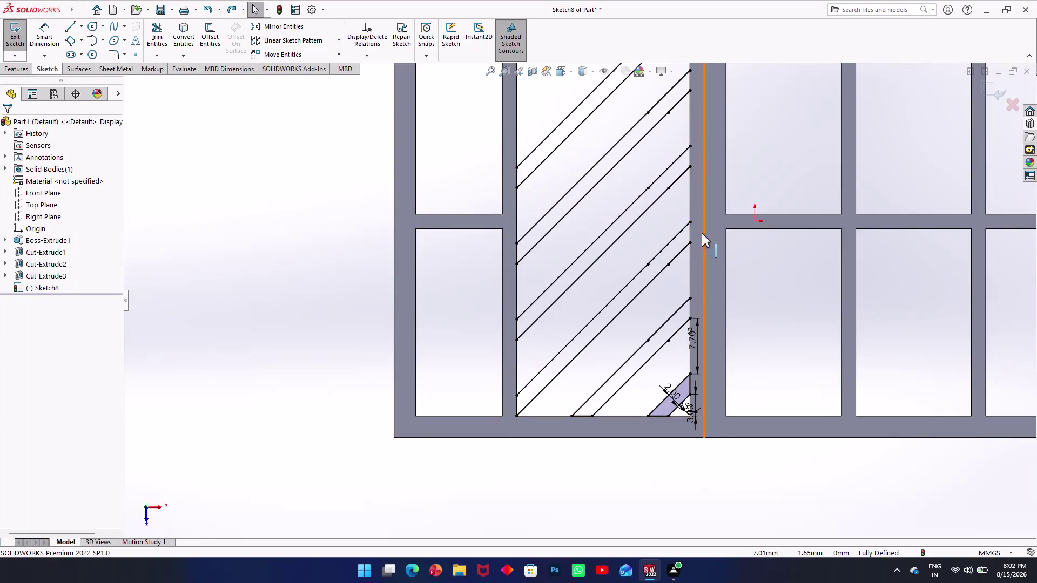
Inspect a diagonal sketch line's point and view its sketch relations.
scroll(up, 3)
scroll(down, 3)
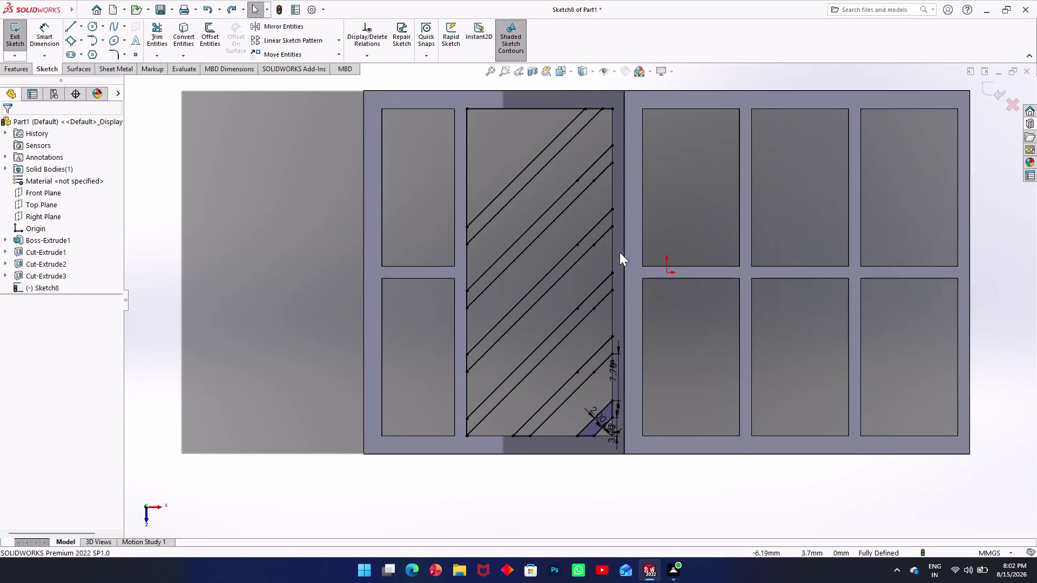
scroll(down, 3)
scroll(down, 3)
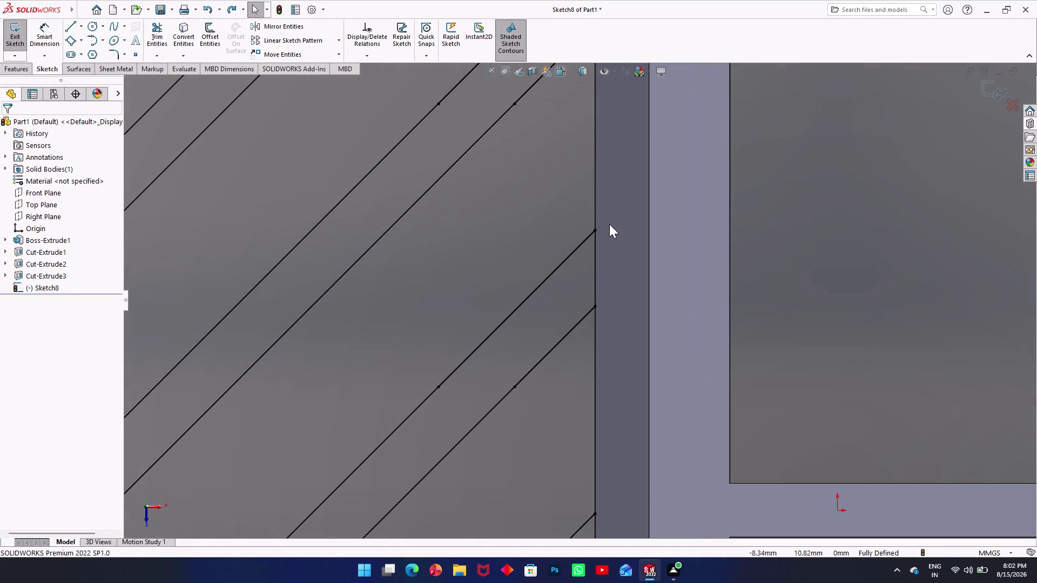
scroll(up, 3)
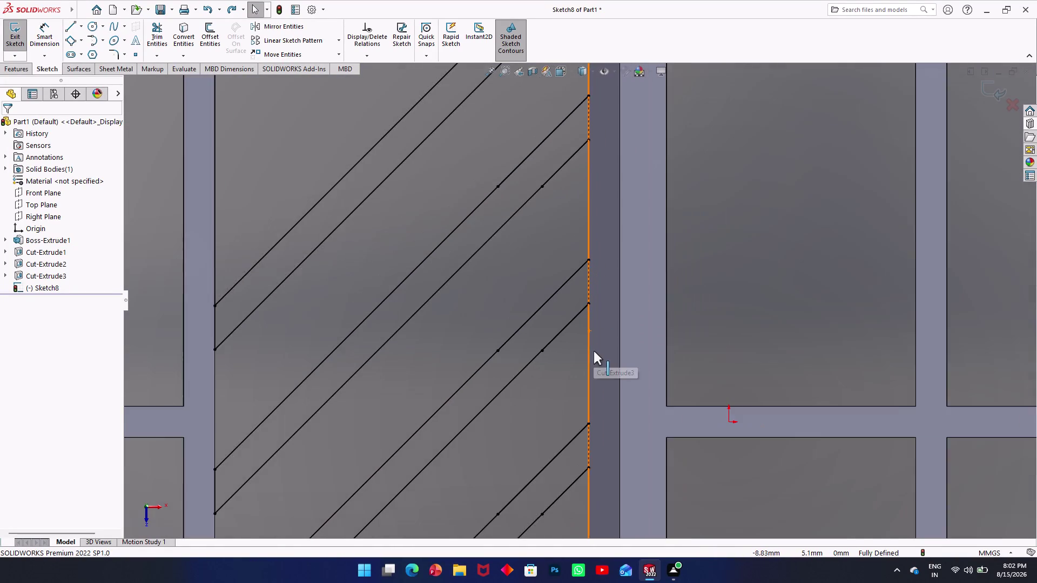
scroll(up, 3)
scroll(up, 3)
click(517, 343)
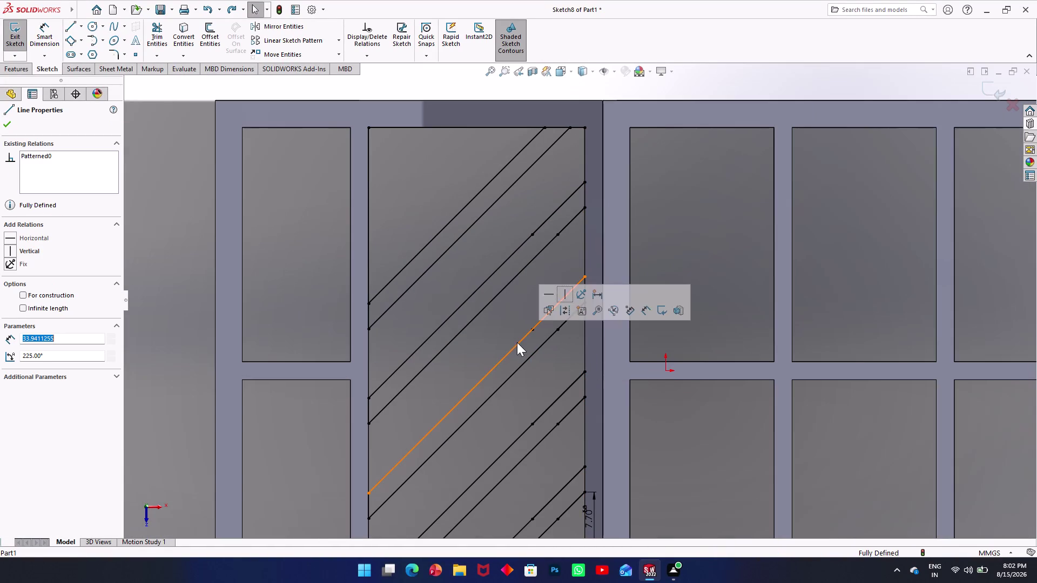
click(533, 329)
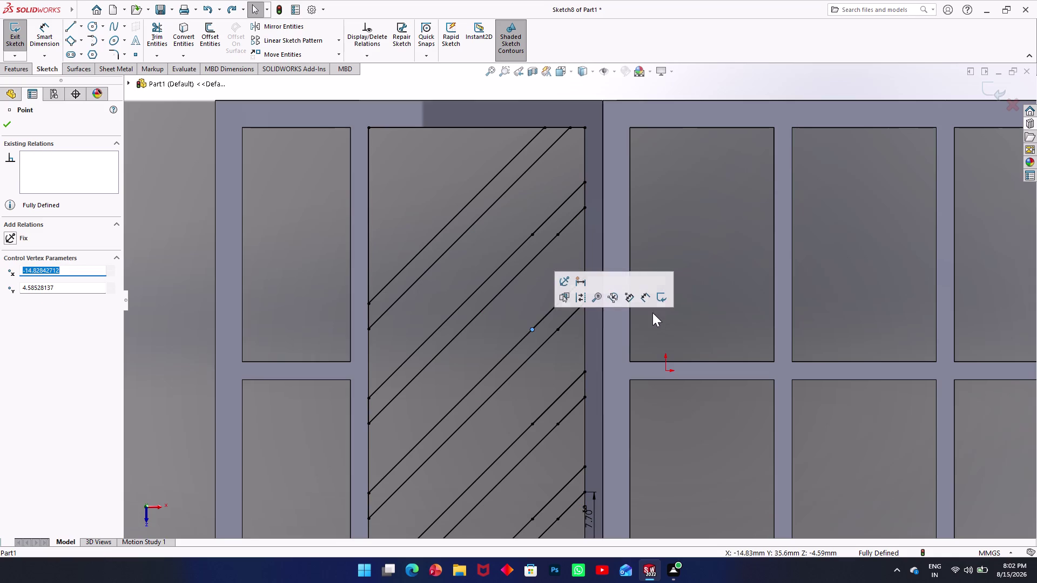
right_click(530, 330)
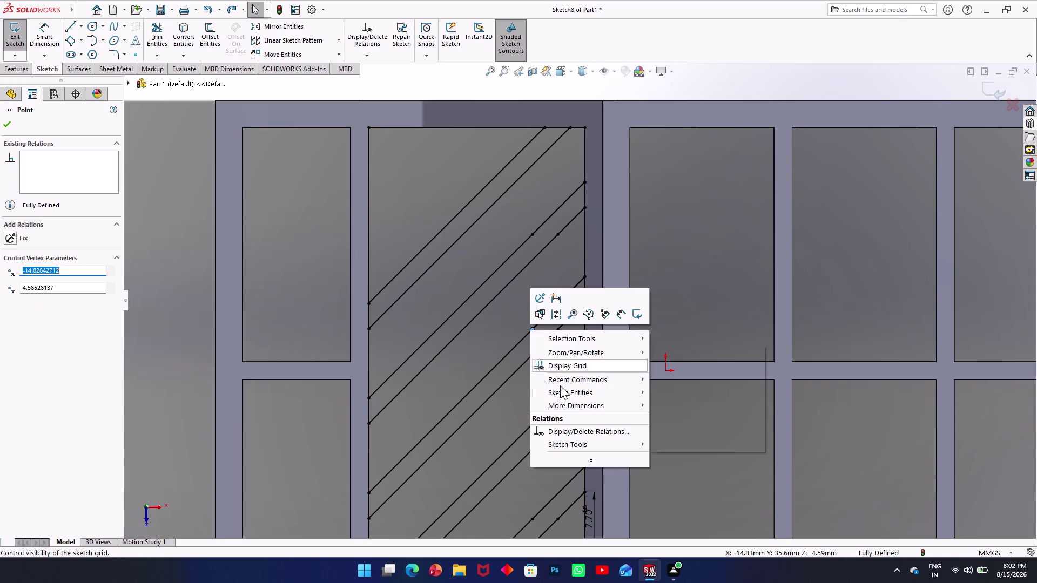
click(573, 434)
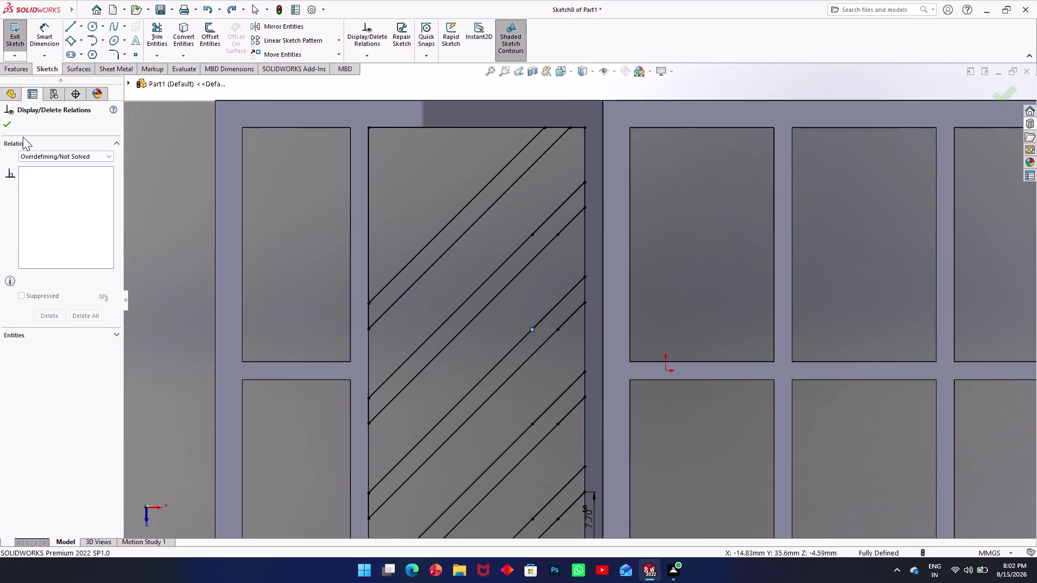
click(7, 124)
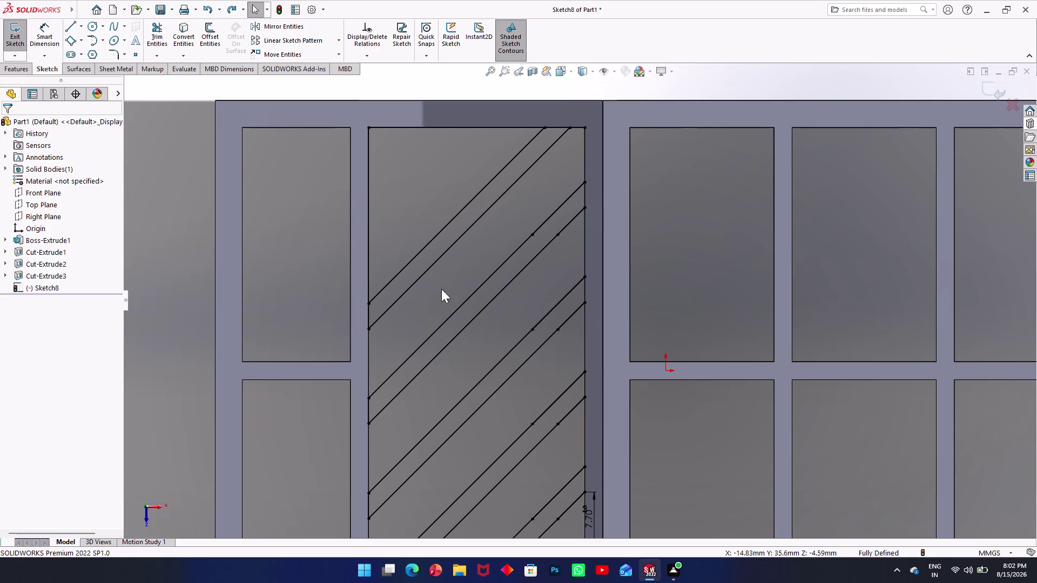
scroll(down, 3)
scroll(up, 3)
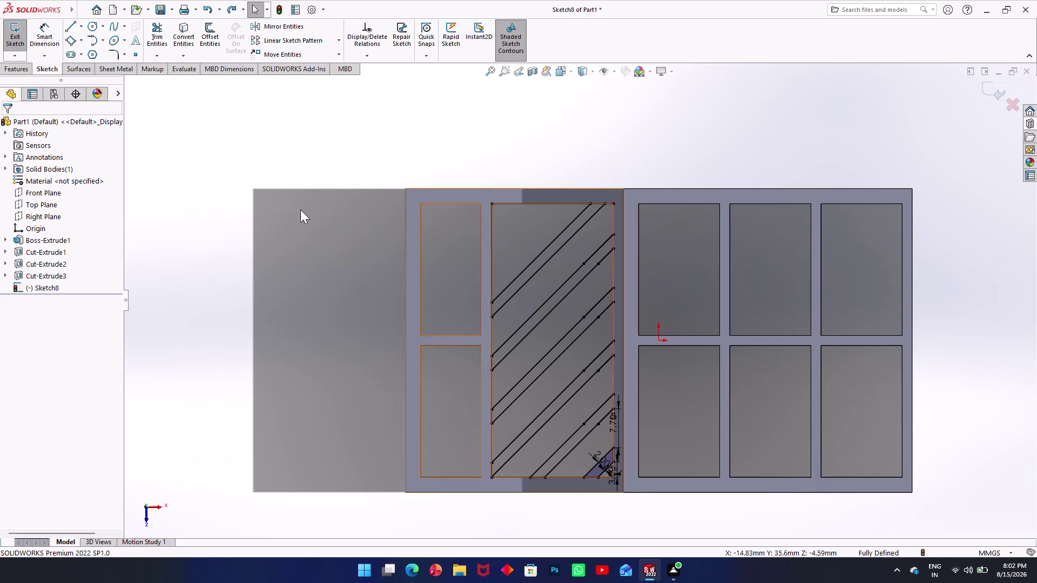
Exit the sketch and delete Sketch8, confirming the deletion.
click(16, 22)
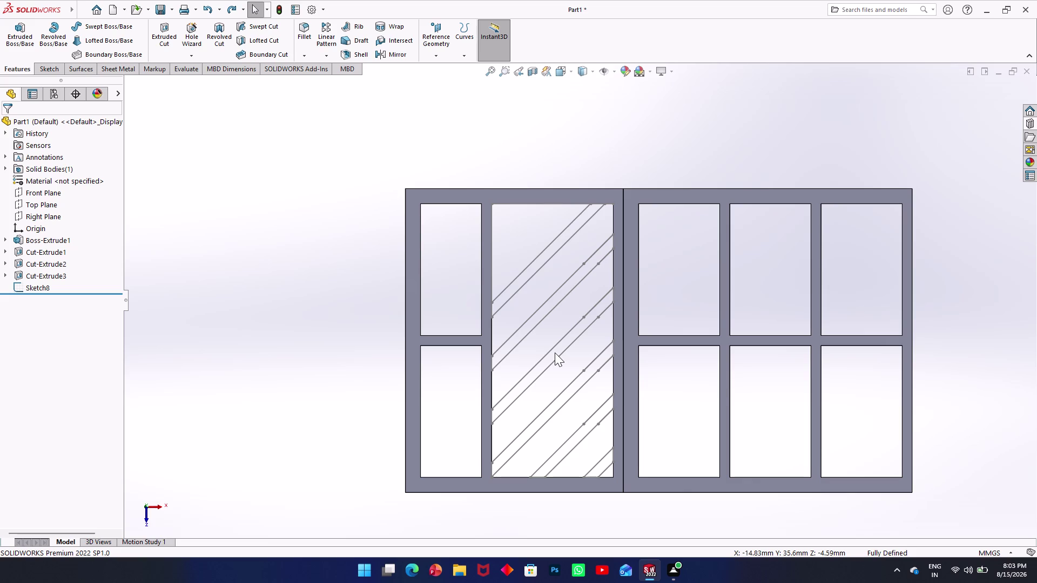
right_click(584, 320)
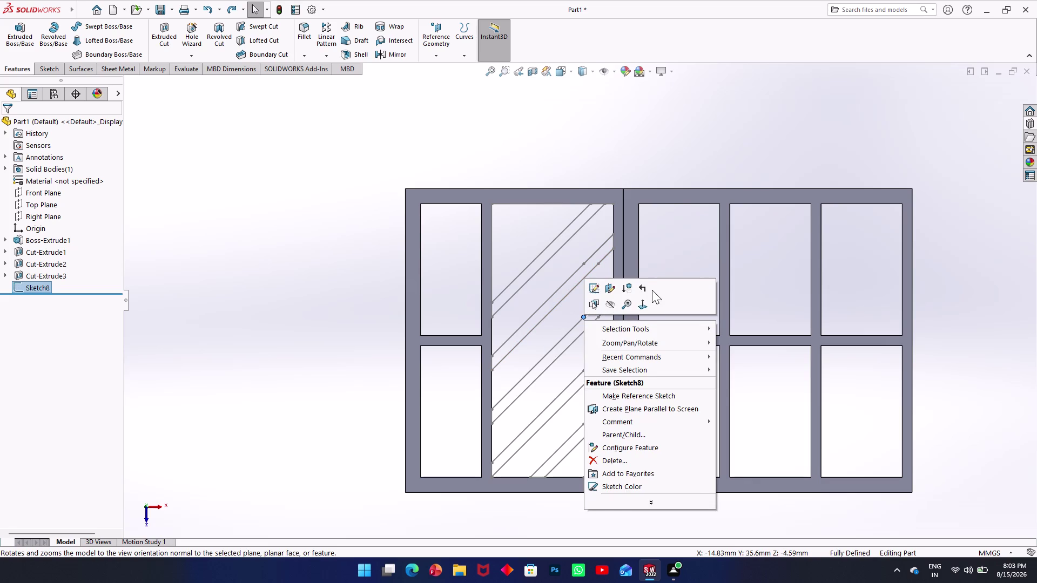
click(629, 463)
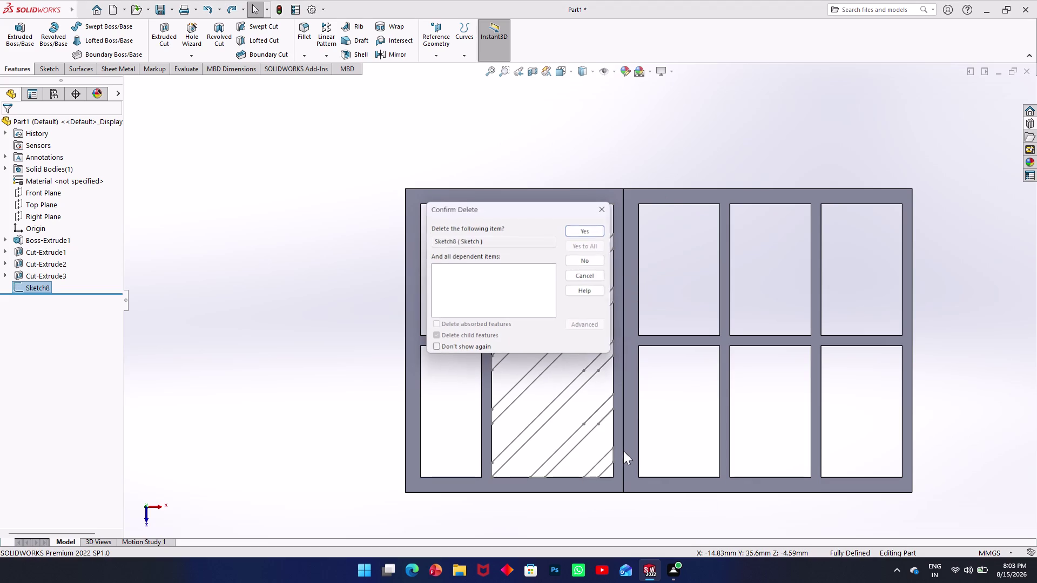
click(577, 233)
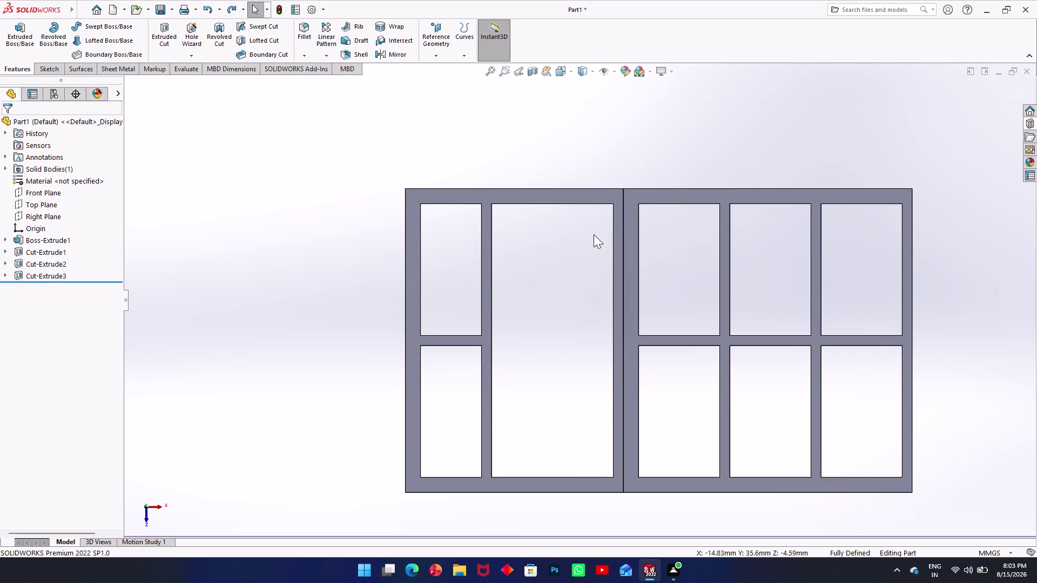
key(ctrl+z)
scroll(up, 3)
scroll(down, 3)
scroll(down, 3)
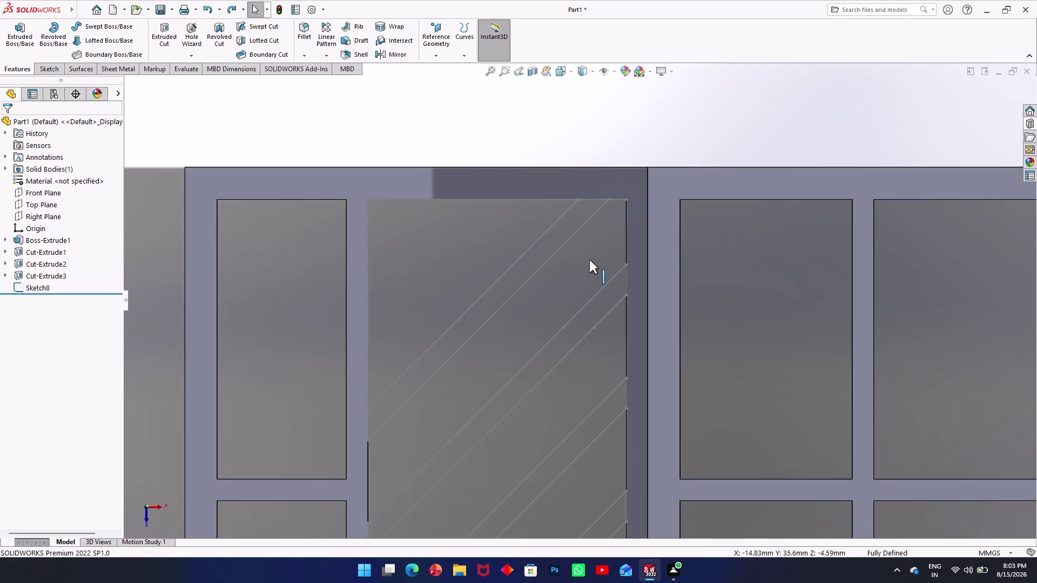
scroll(up, 3)
scroll(up, 3)
middle_drag(645, 359, 629, 228)
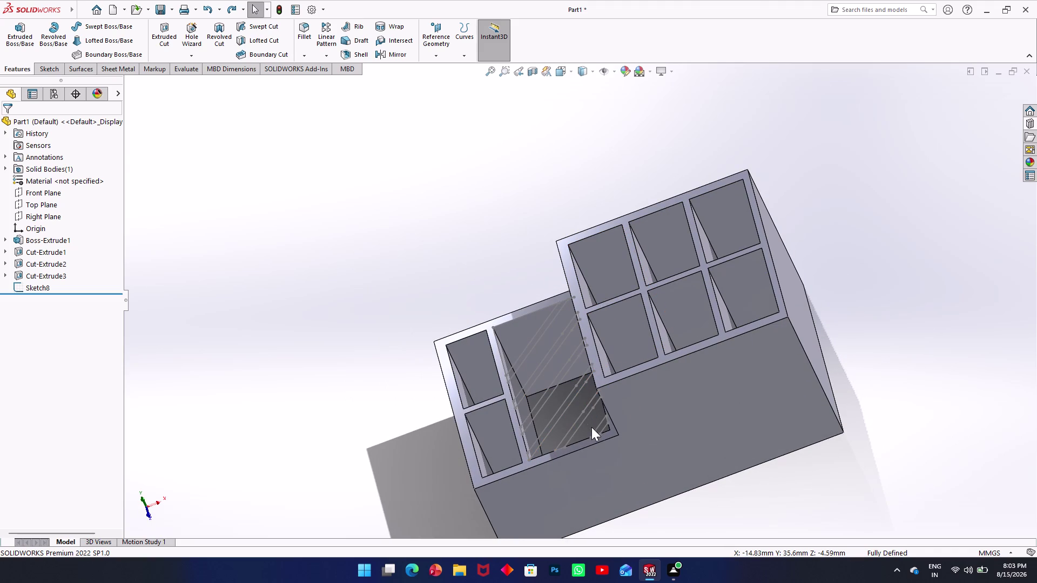
click(598, 430)
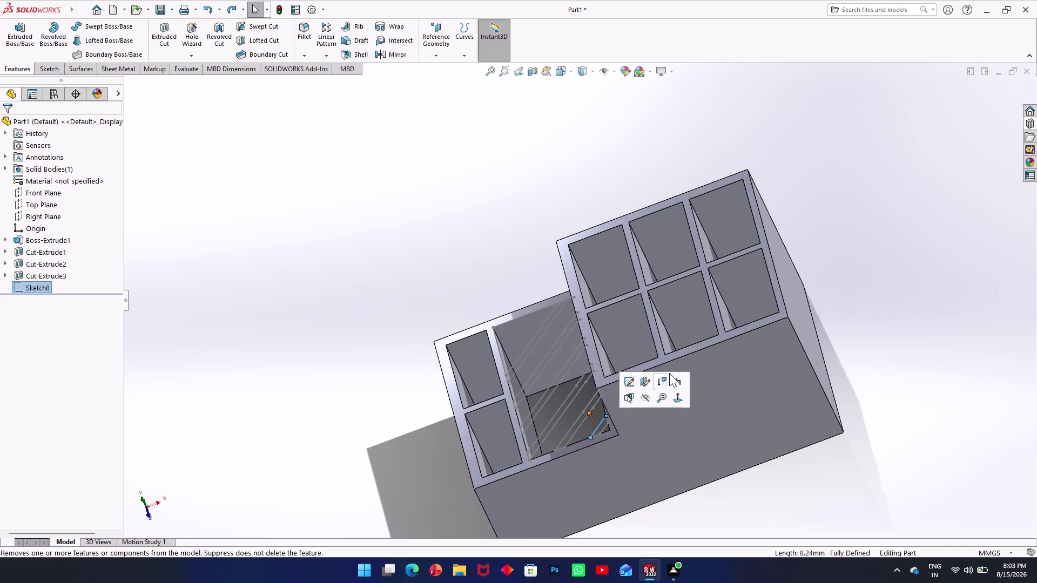
click(624, 488)
click(466, 301)
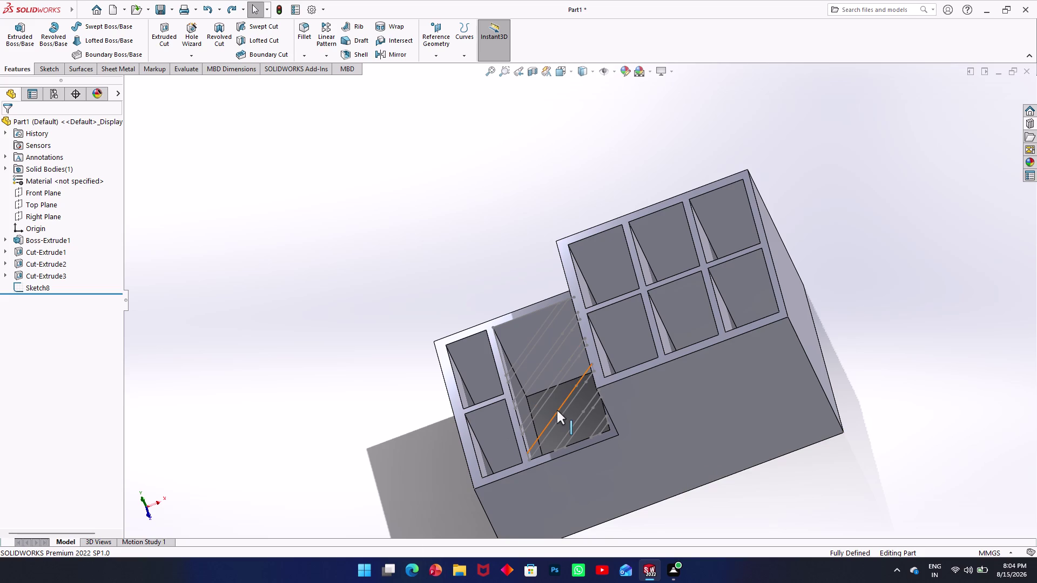
key(ctrl+y)
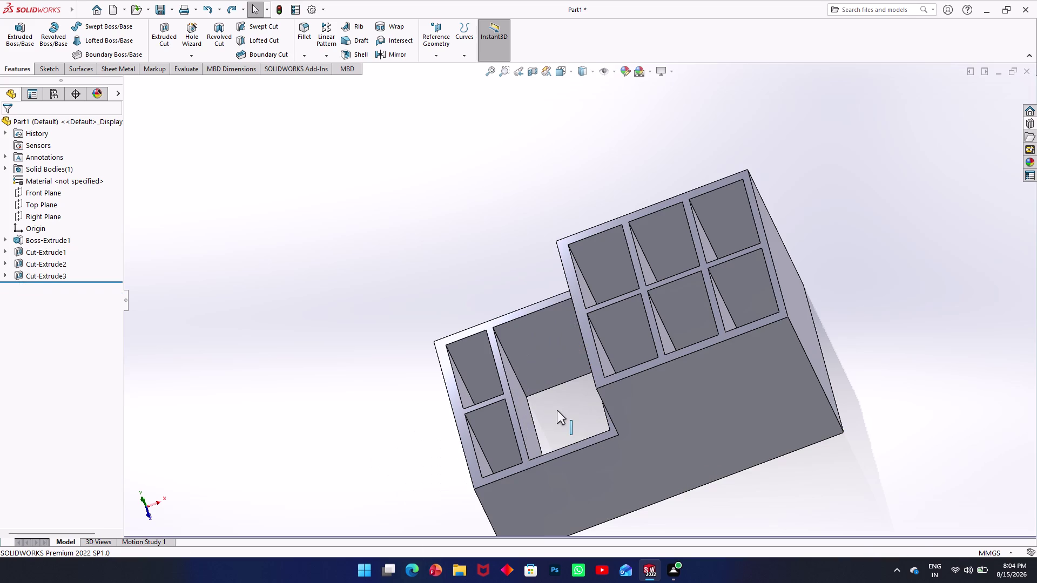
scroll(down, 3)
scroll(up, 3)
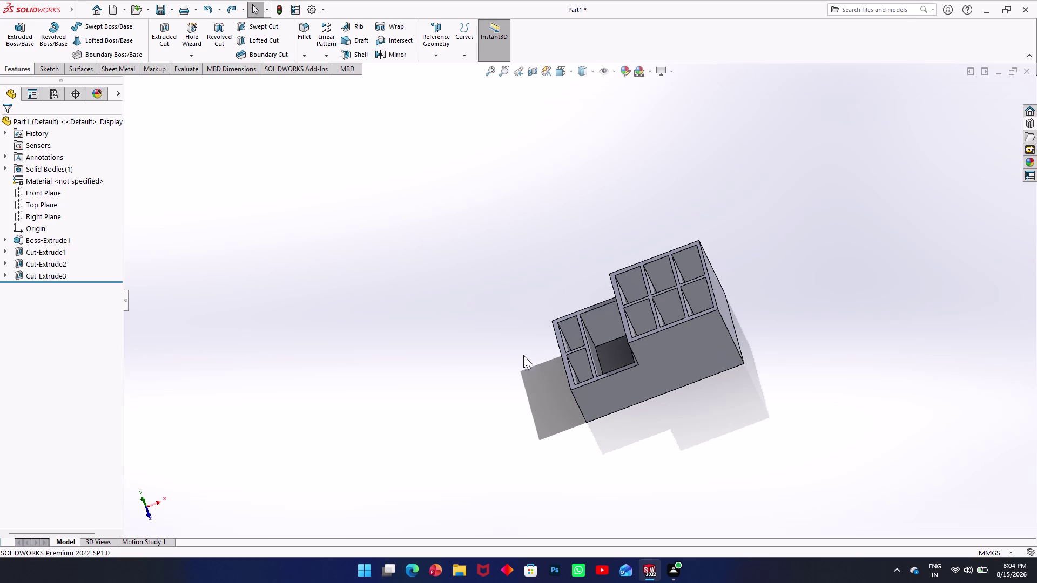
Orbit and zoom the part to look into its compartments.
middle_drag(605, 294, 623, 369)
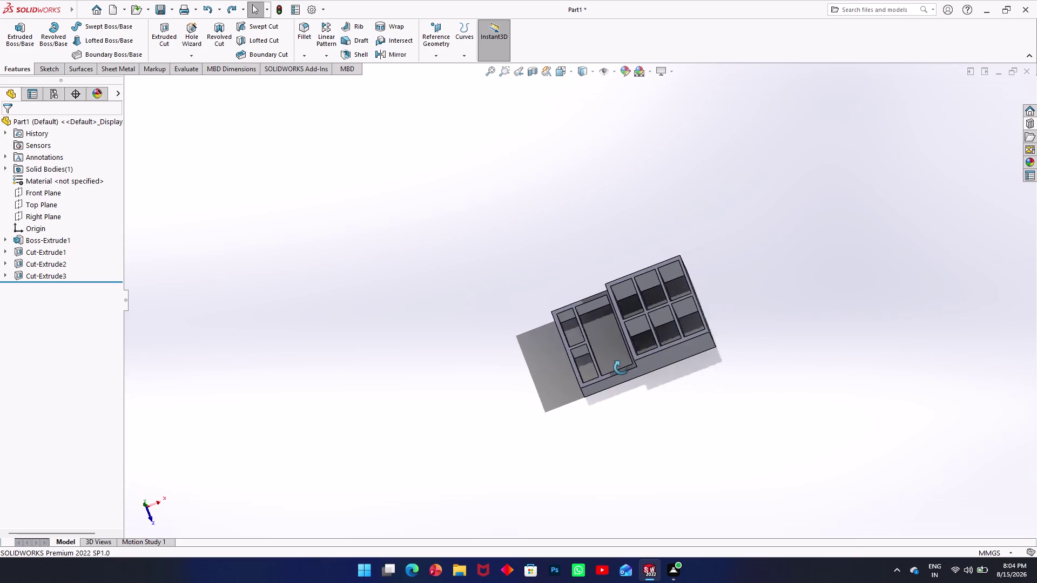
middle_drag(623, 370, 584, 310)
scroll(up, 3)
scroll(down, 3)
scroll(down, 3)
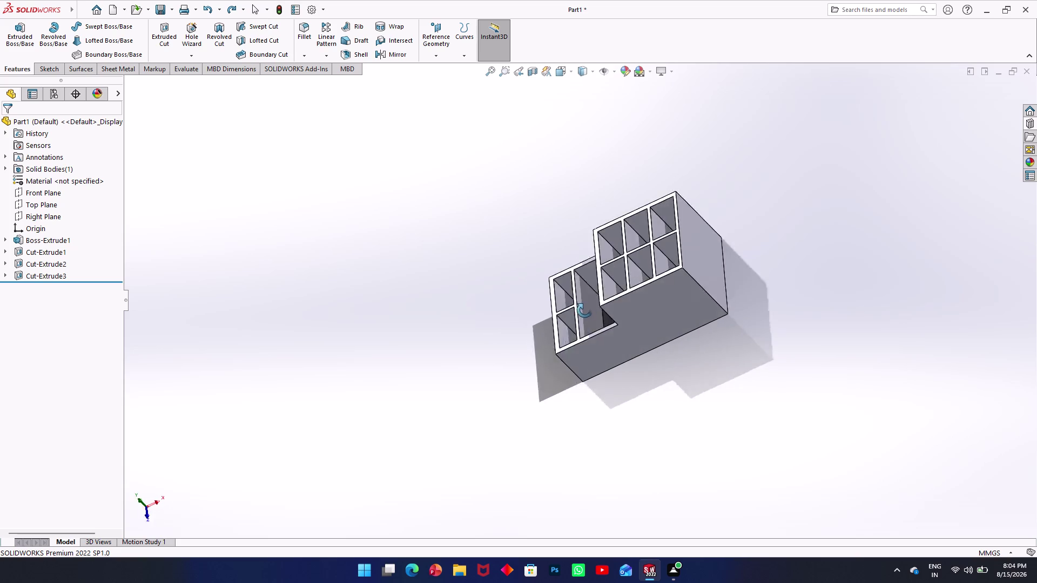
middle_drag(584, 310, 607, 304)
click(607, 304)
scroll(up, 3)
scroll(down, 3)
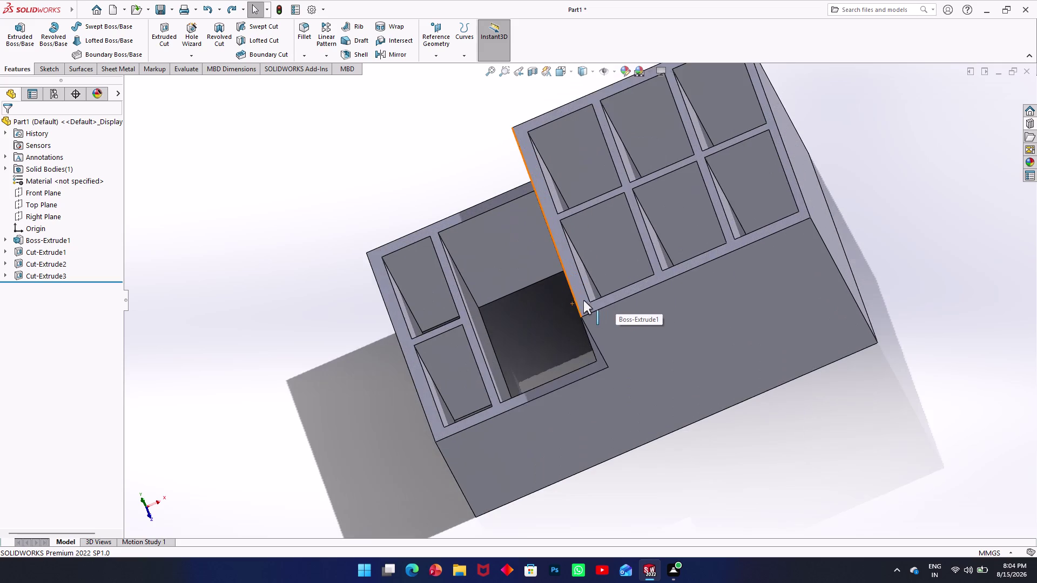
scroll(down, 3)
middle_drag(522, 306, 551, 317)
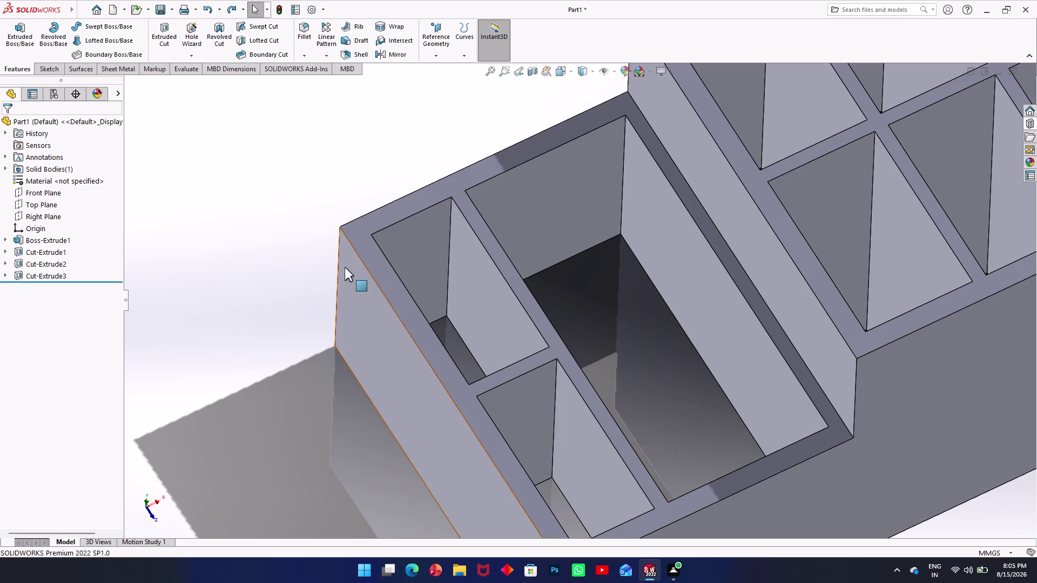
Undo the diagonal lines, Sketch8 and Cut-Extrude3 back to Sketch4, redoing two steps.
key(ctrl+z)
key(ctrl+z)
key(ctrl+z)
key(ctrl+z)
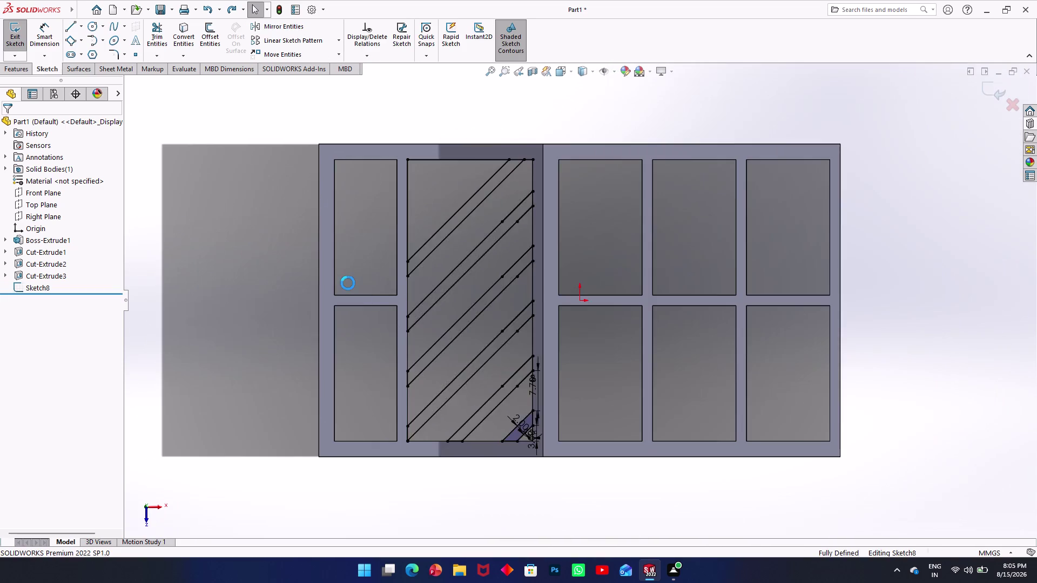
key(ctrl+z)
key(ctrl+z)
key(ctrl+z)
key(ctrl+z)
key(ctrl+z)
key(ctrl+z)
key(ctrl+z)
key(ctrl+z)
key(ctrl+z)
key(ctrl+z)
key(ctrl+z)
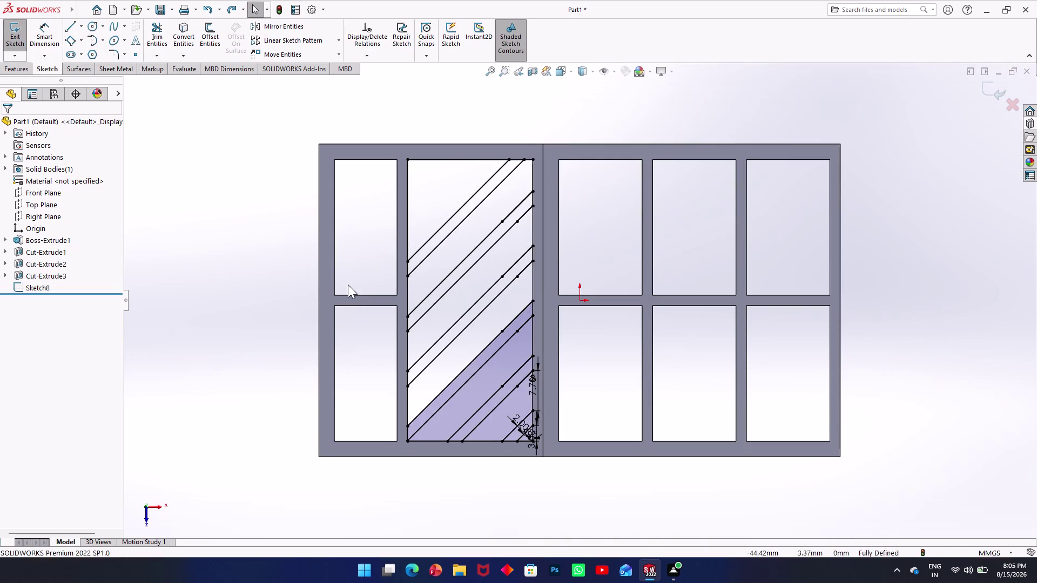
key(ctrl+z)
key(ctrl+z)
key(ctrl+z)
key(ctrl+z)
key(ctrl+z)
key(ctrl+z)
key(ctrl+z)
key(ctrl+z)
key(ctrl+z)
key(ctrl+z)
key(ctrl+z)
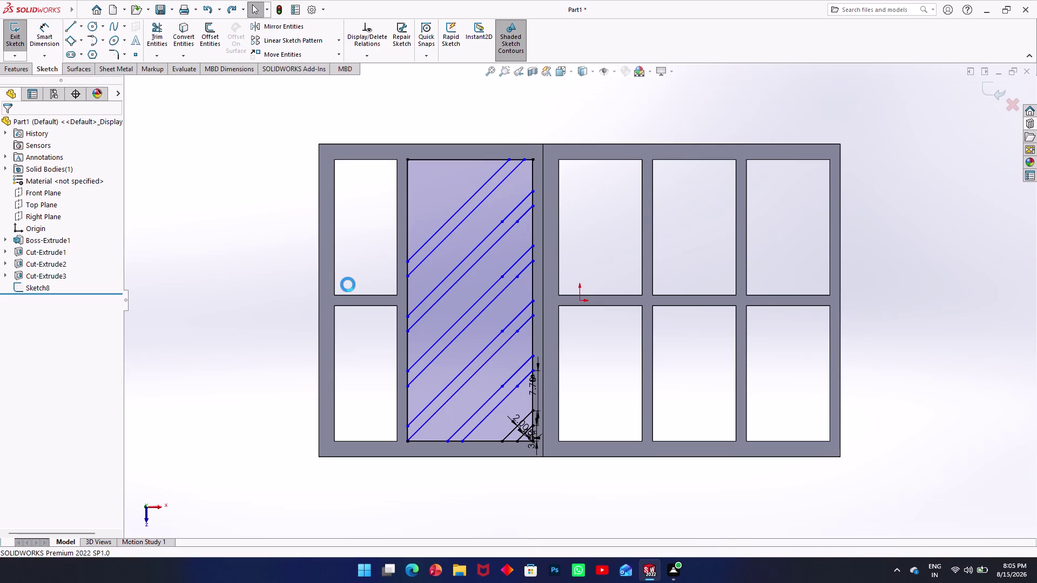
key(ctrl+z)
key(ctrl+z)
key(ctrl+z)
key(ctrl+z)
key(ctrl+z)
key(ctrl+z)
key(ctrl+z)
key(ctrl+z)
key(ctrl+z)
key(ctrl+z)
key(ctrl+z)
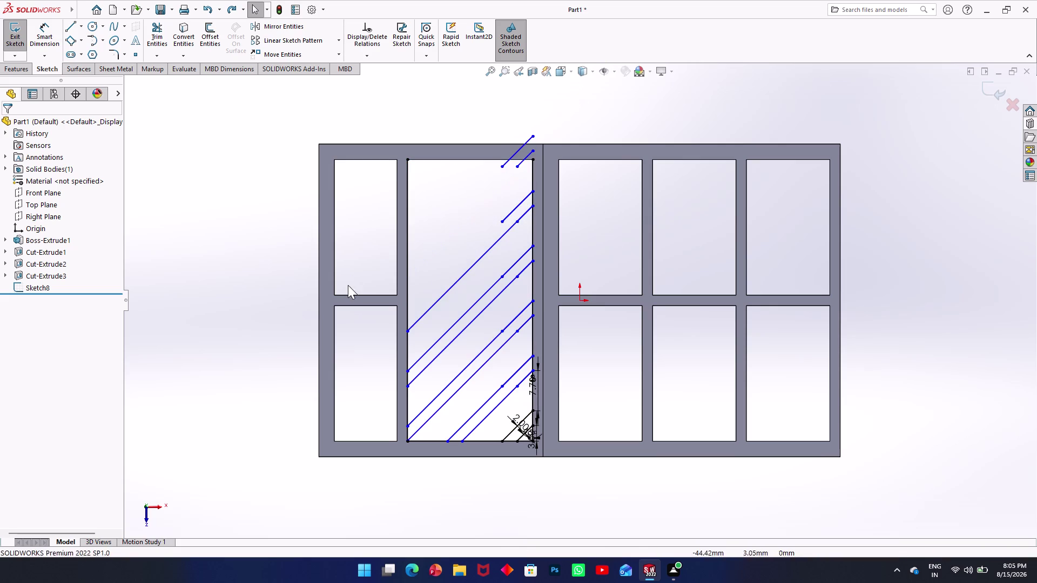
key(ctrl+z)
key(ctrl+z)
key(ctrl+z)
key(ctrl+z)
key(ctrl+z)
key(ctrl+z)
key(ctrl+z)
key(ctrl+z)
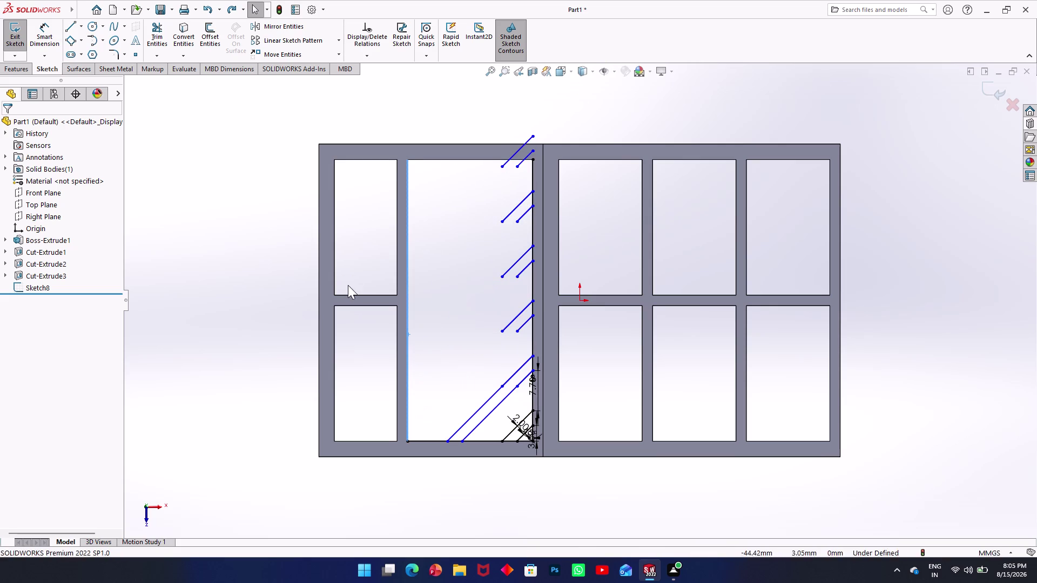
key(ctrl+z)
key(ctrl+z)
key(ctrl+z)
key(ctrl+z)
key(ctrl+z)
key(ctrl+z)
key(ctrl+z)
key(ctrl+z)
key(ctrl+z)
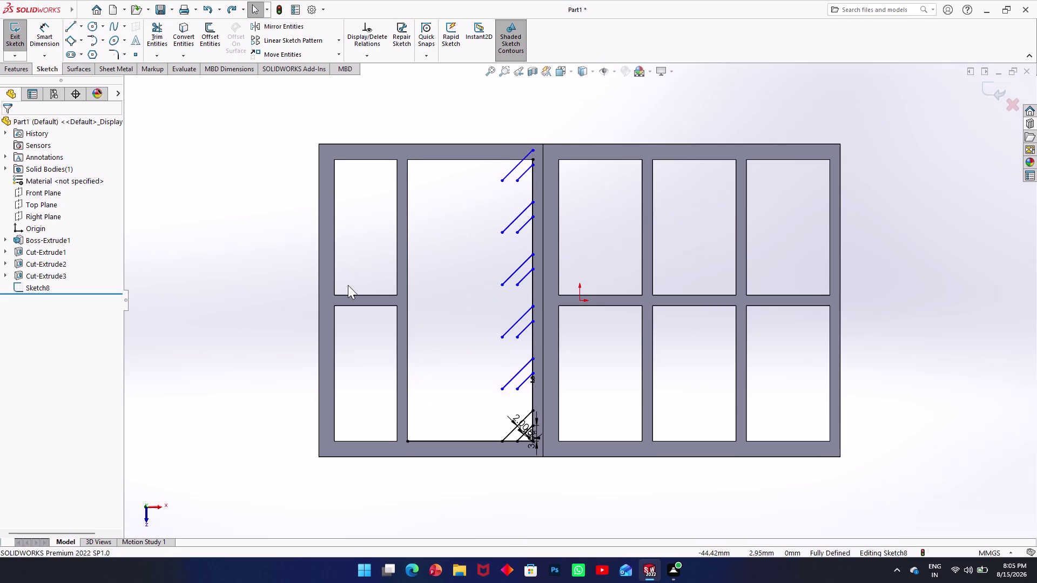
key(ctrl+z)
key(ctrl+z)
key(ctrl+z)
key(ctrl+z)
key(ctrl+z)
key(ctrl+z)
key(ctrl+z)
key(ctrl+z)
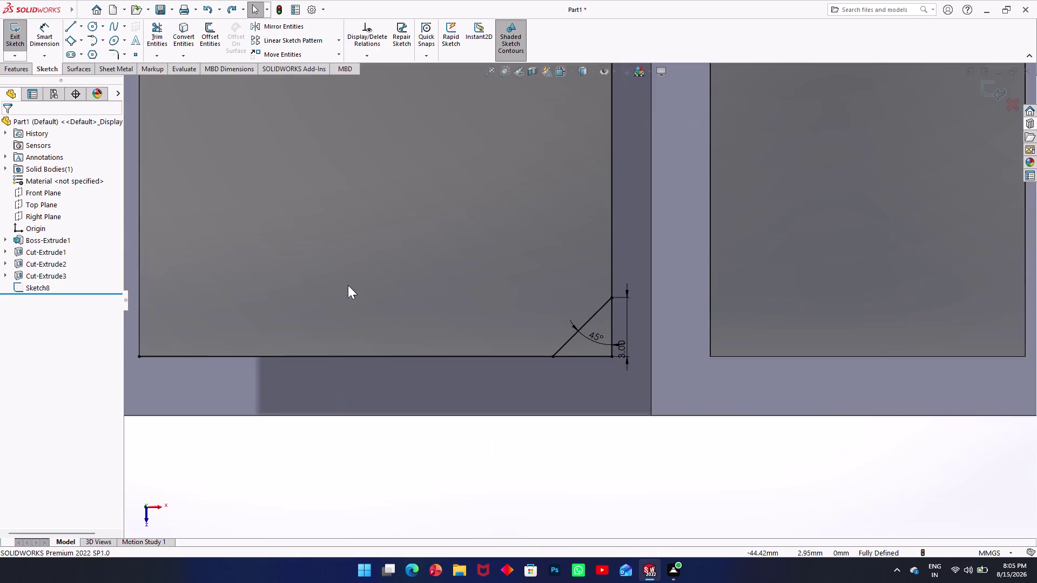
key(ctrl+z)
key(ctrl+z)
key(ctrl+z)
key(ctrl+z)
key(ctrl+z)
key(ctrl+z)
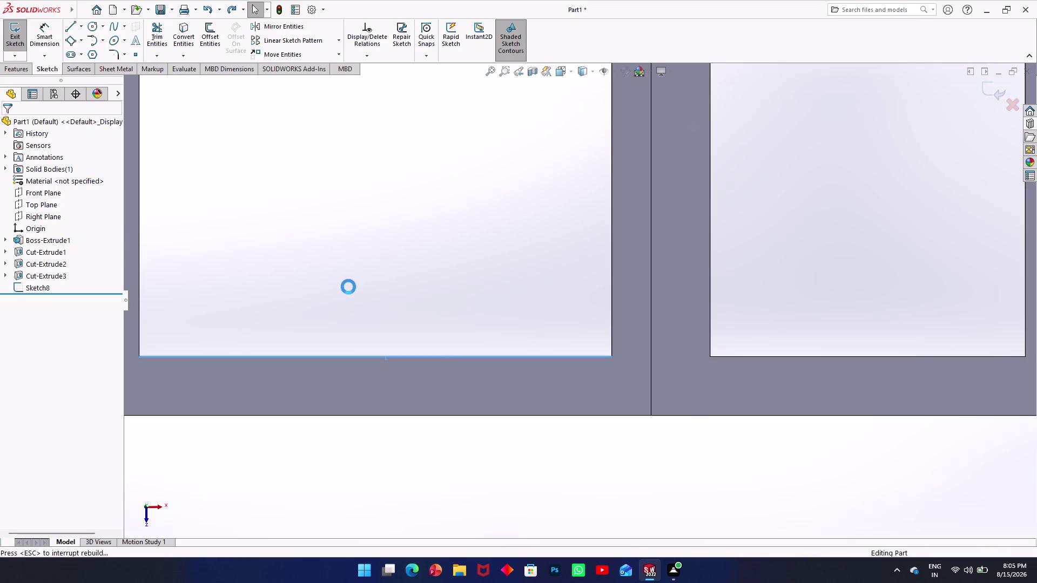
key(ctrl+z)
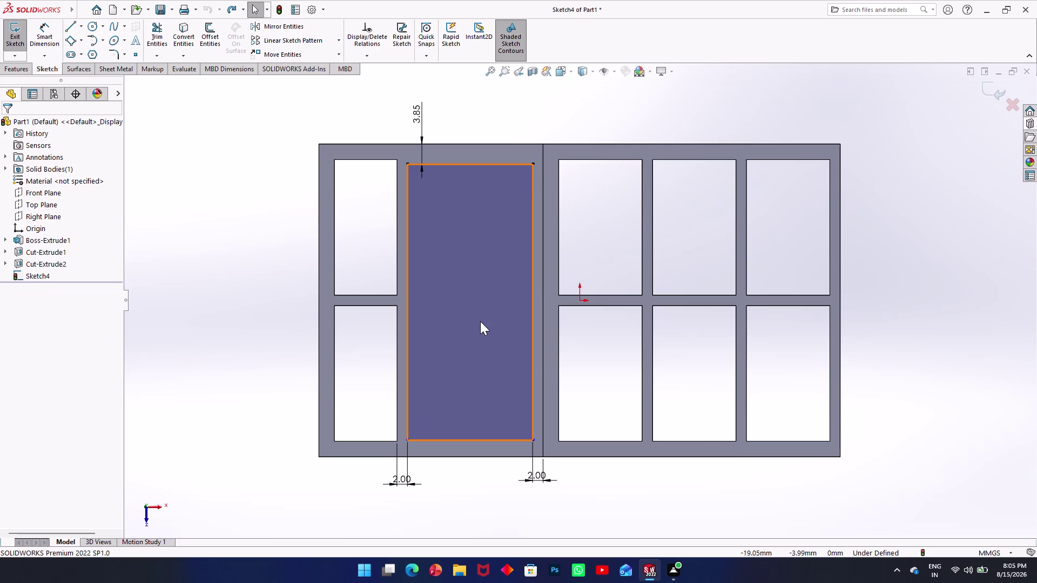
key(ctrl+y)
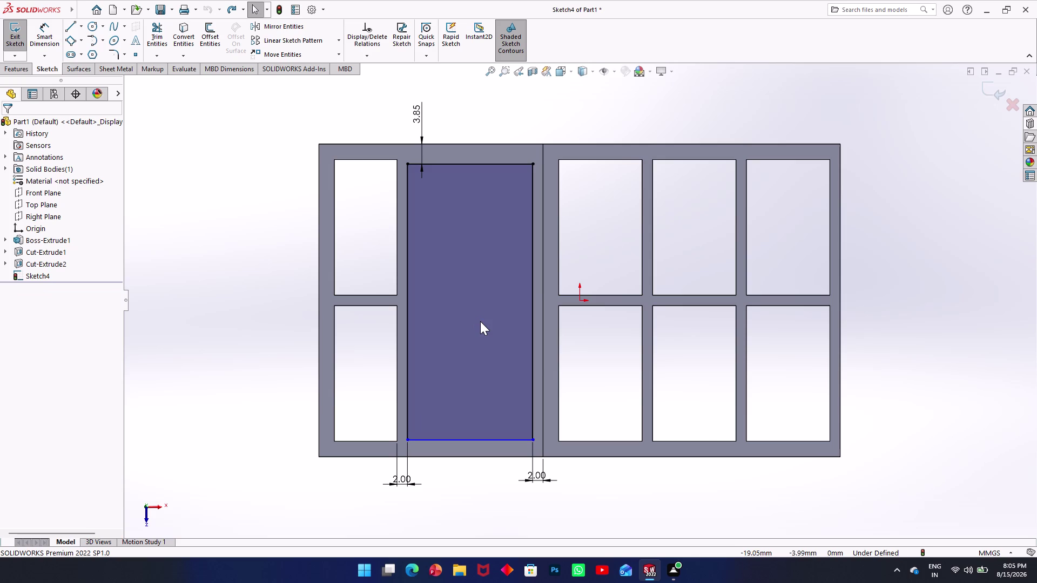
key(ctrl+y)
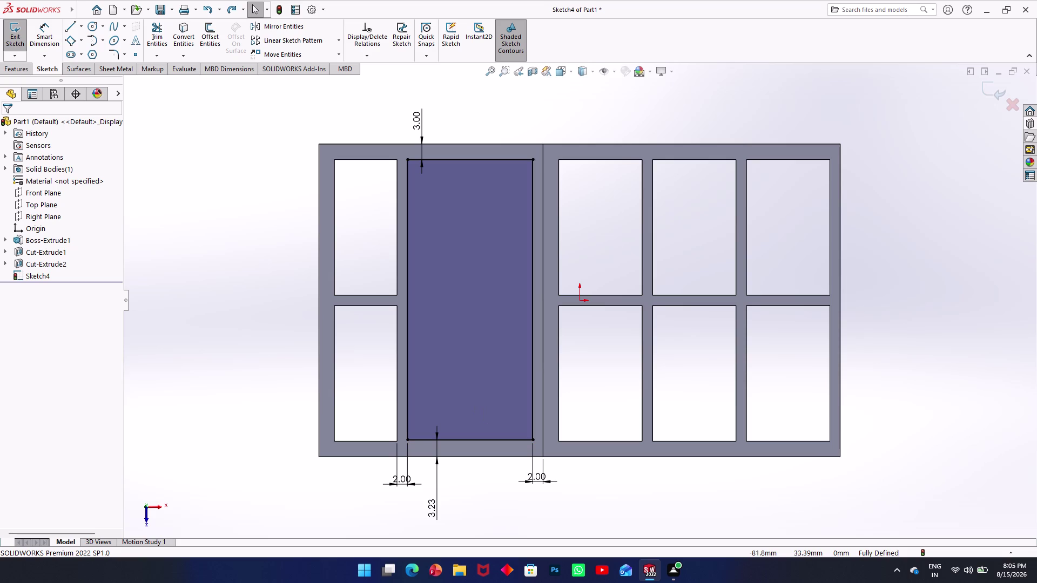
Draw a short line from the tall rectangle's right edge to its bottom edge.
click(8, 68)
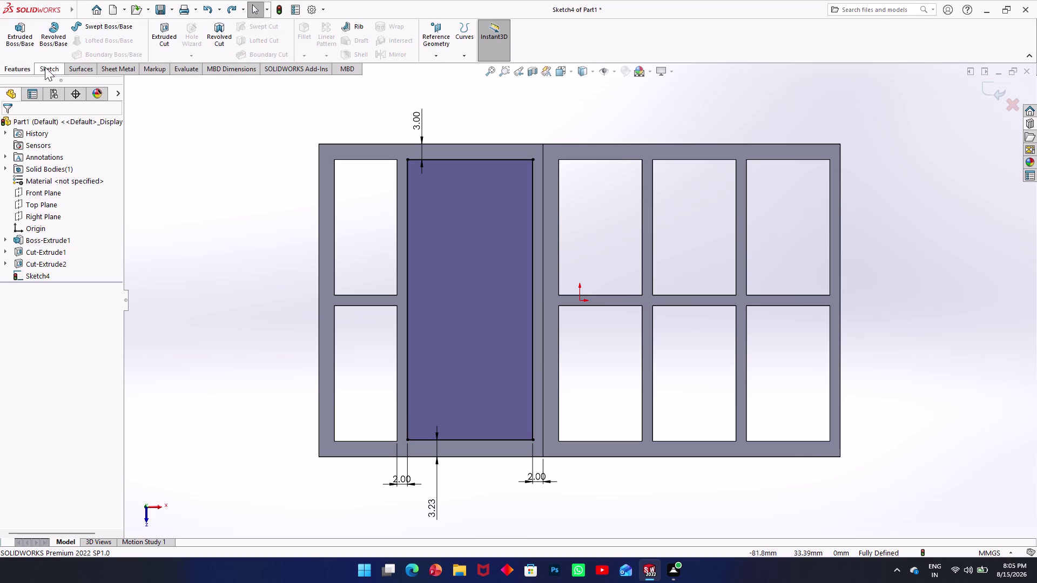
click(45, 67)
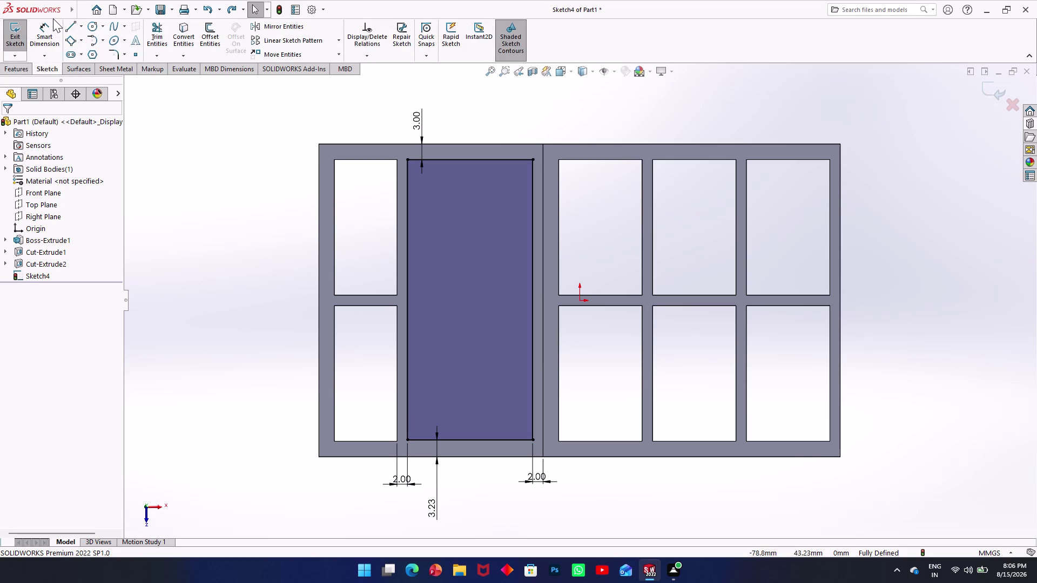
click(66, 25)
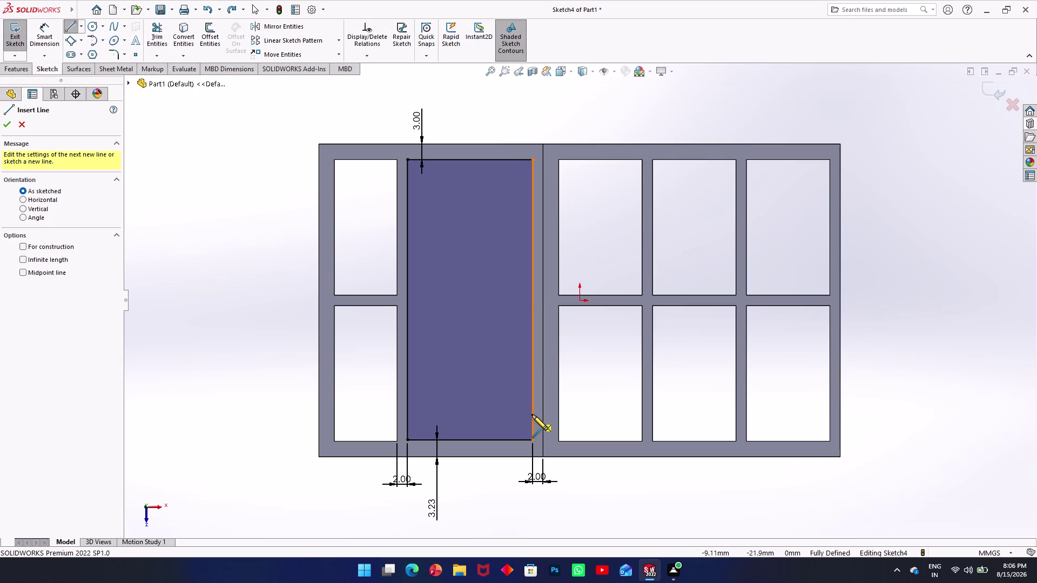
click(532, 415)
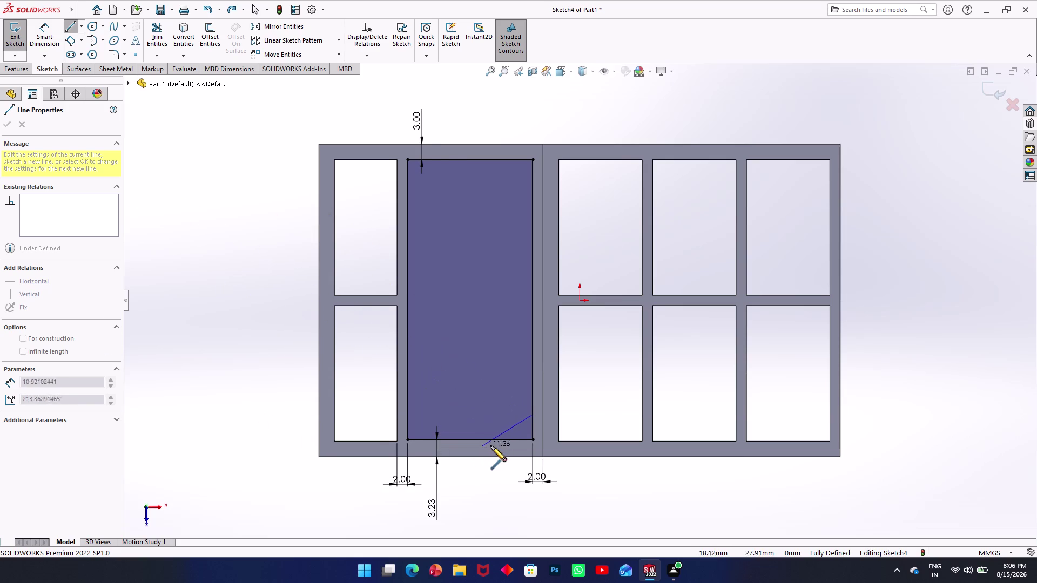
click(504, 441)
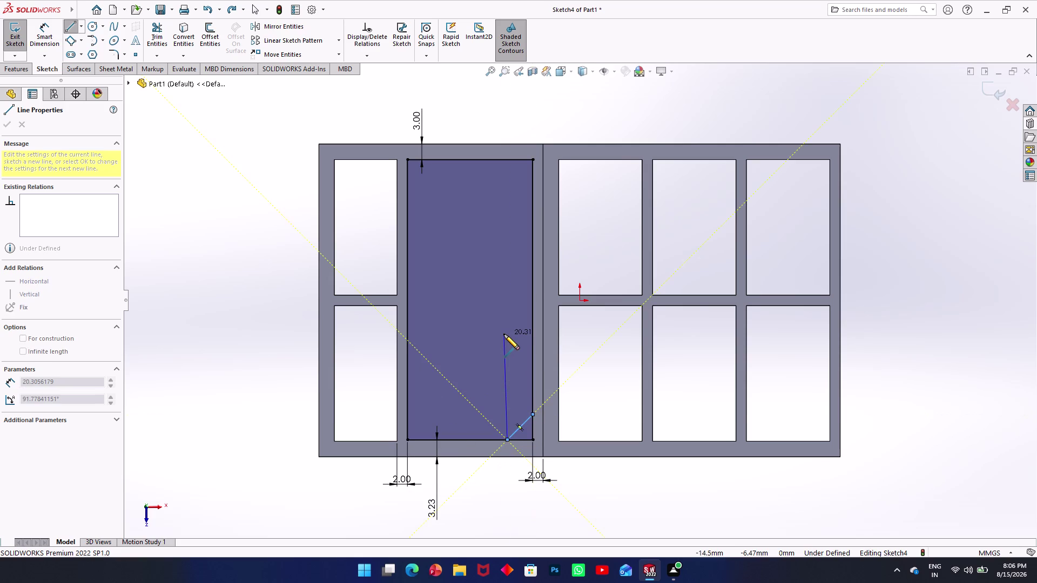
key(Escape)
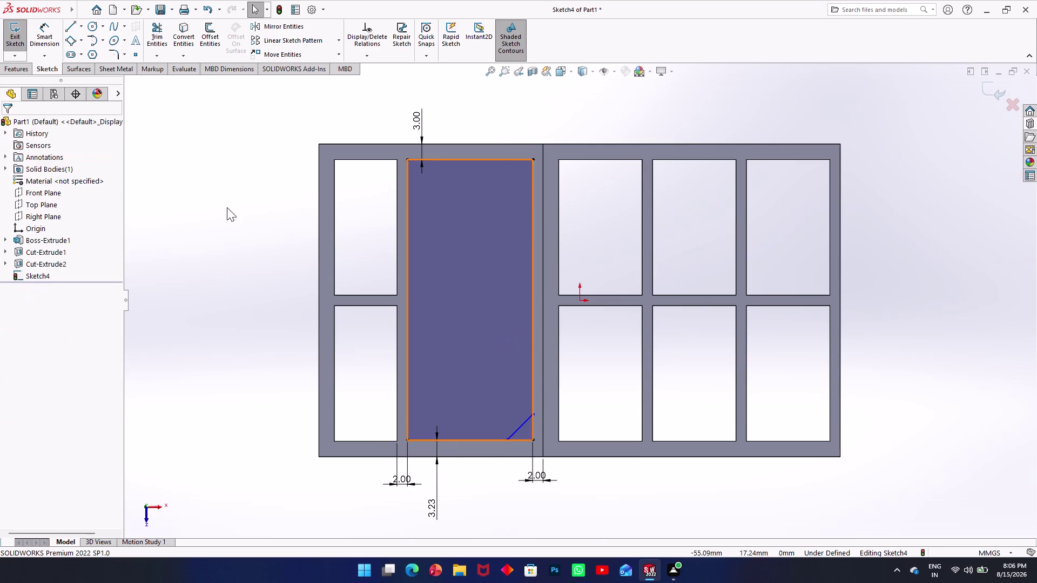
scroll(down, 3)
scroll(down, 3)
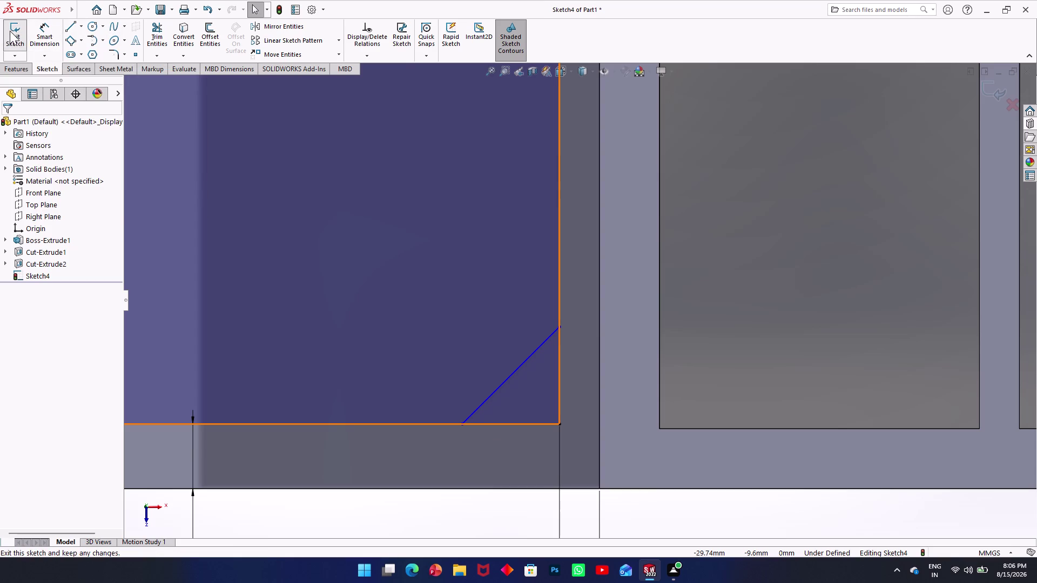
Fix the corner chamfer line at 45° with an angle dimension, then start Offset Entities.
click(39, 26)
click(538, 350)
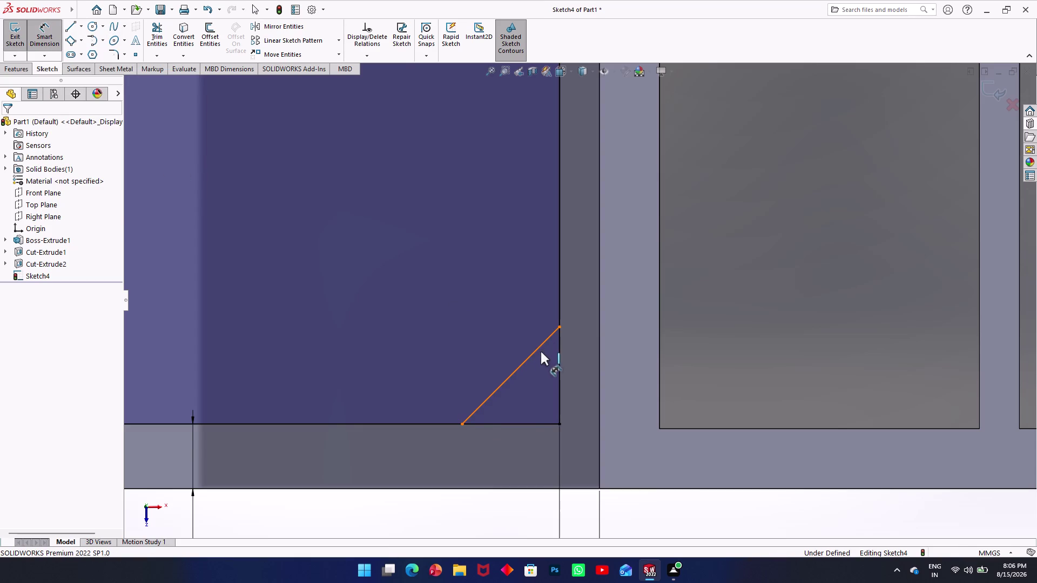
click(559, 374)
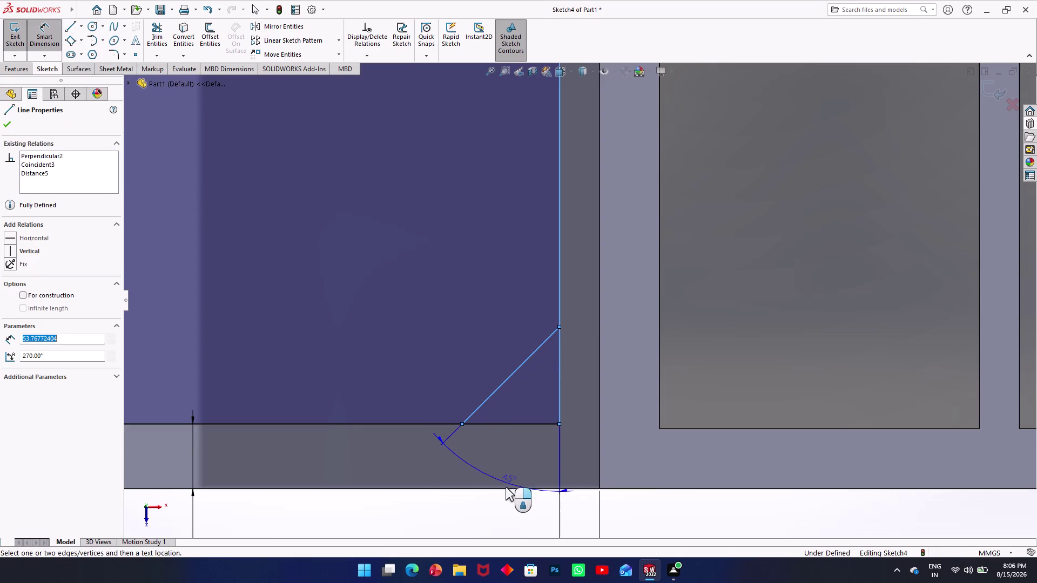
click(508, 464)
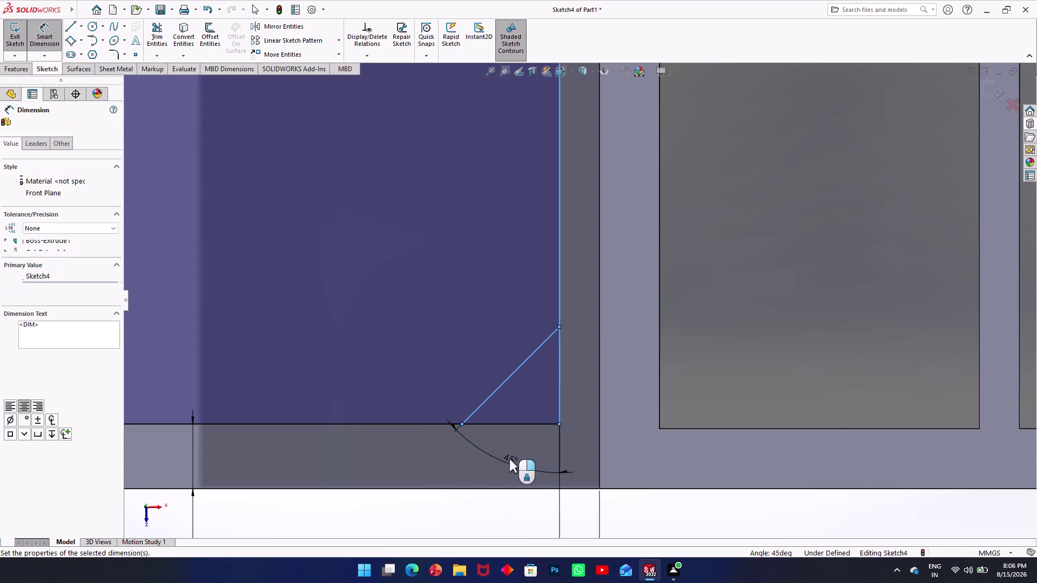
text(45)
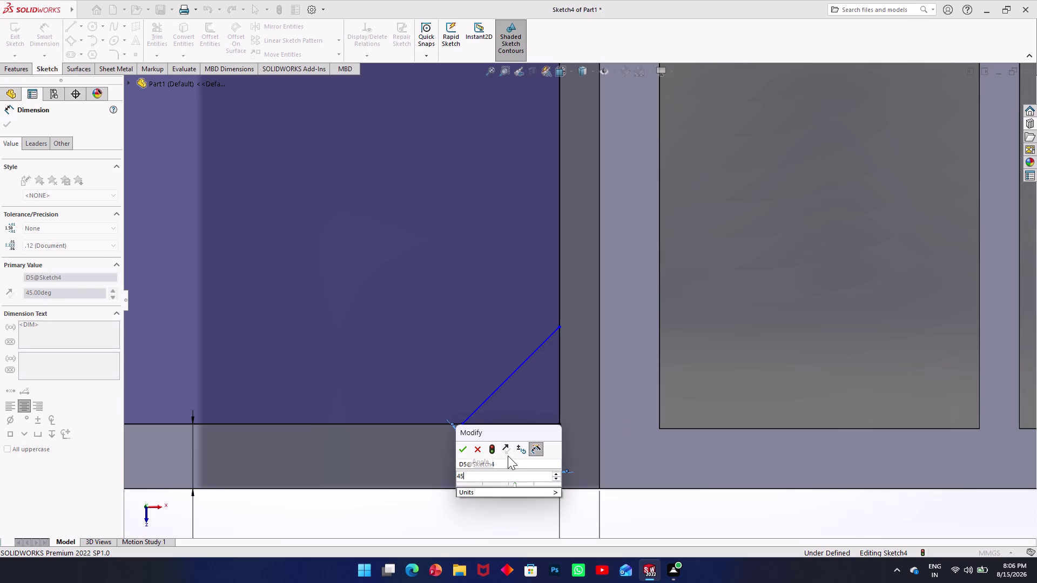
key(Return)
scroll(up, 3)
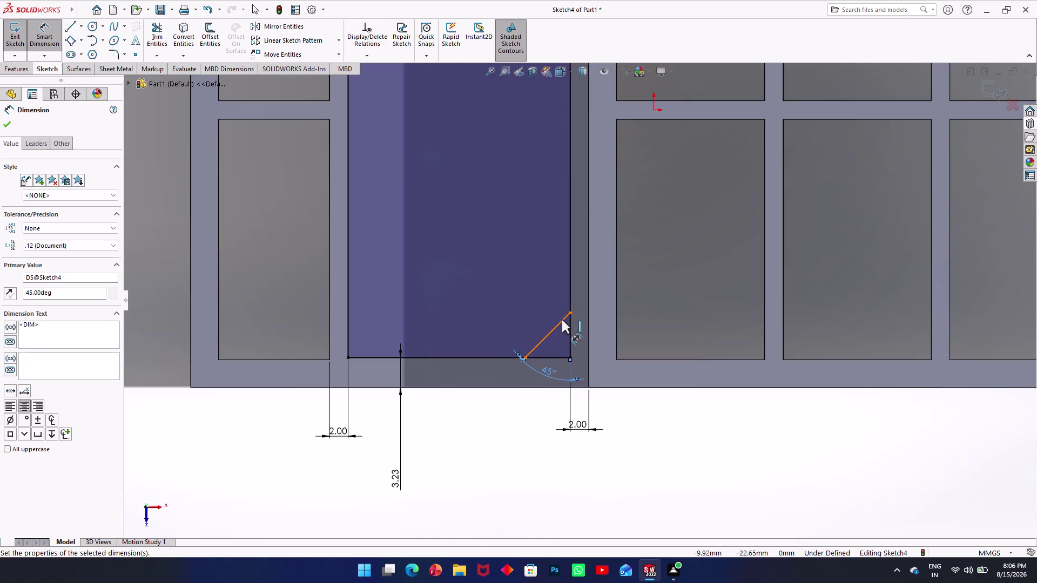
scroll(up, 3)
scroll(down, 3)
scroll(down, 3)
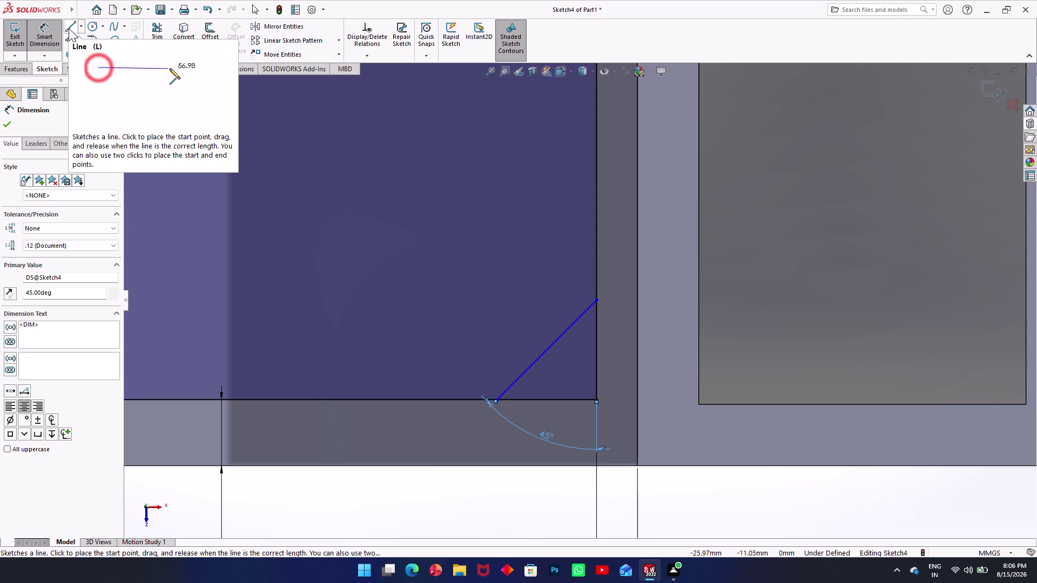
click(214, 34)
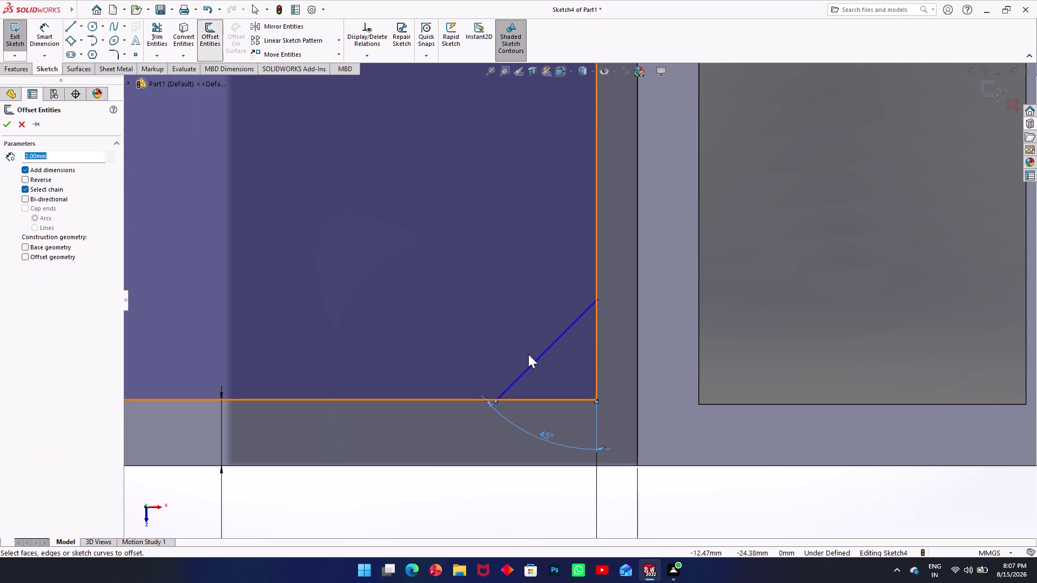
click(536, 365)
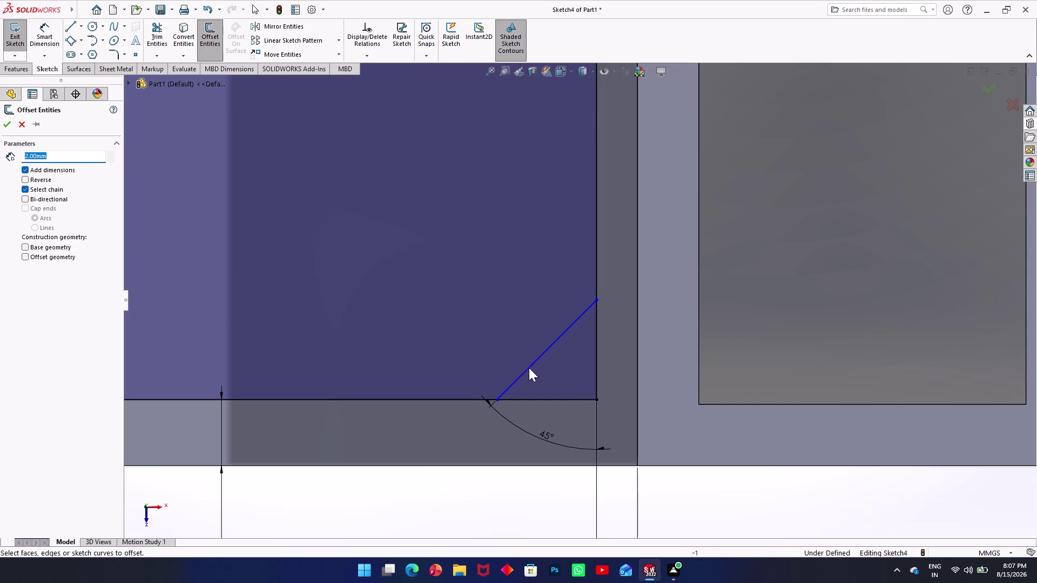
click(517, 317)
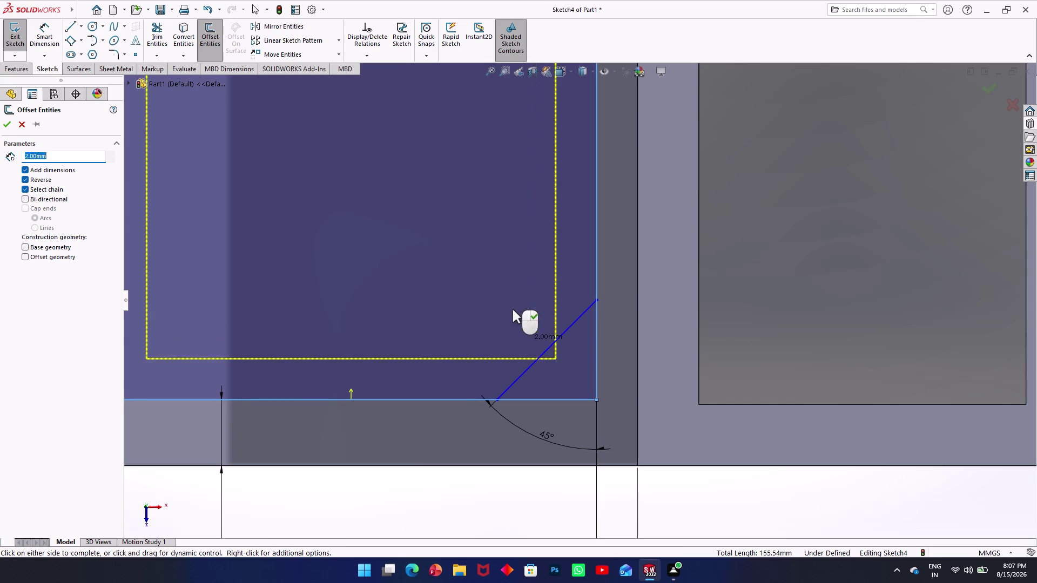
key(Escape)
key(Escape)
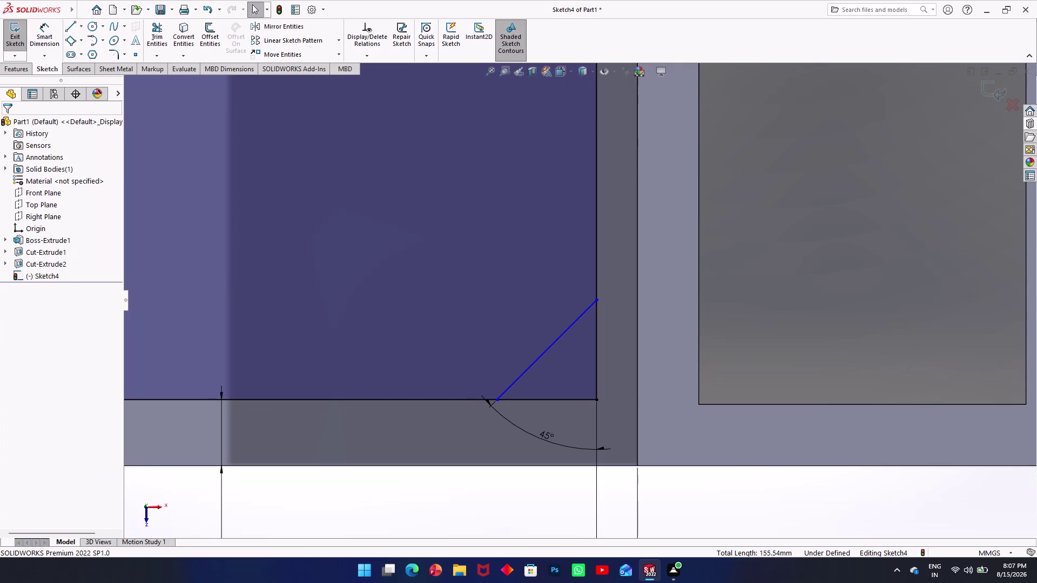
scroll(up, 3)
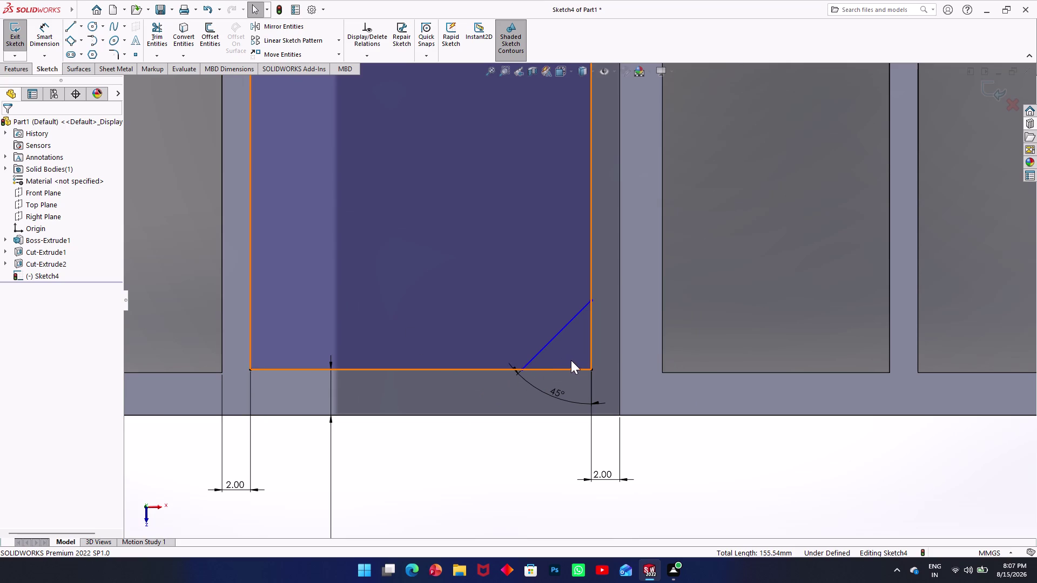
scroll(up, 3)
scroll(down, 3)
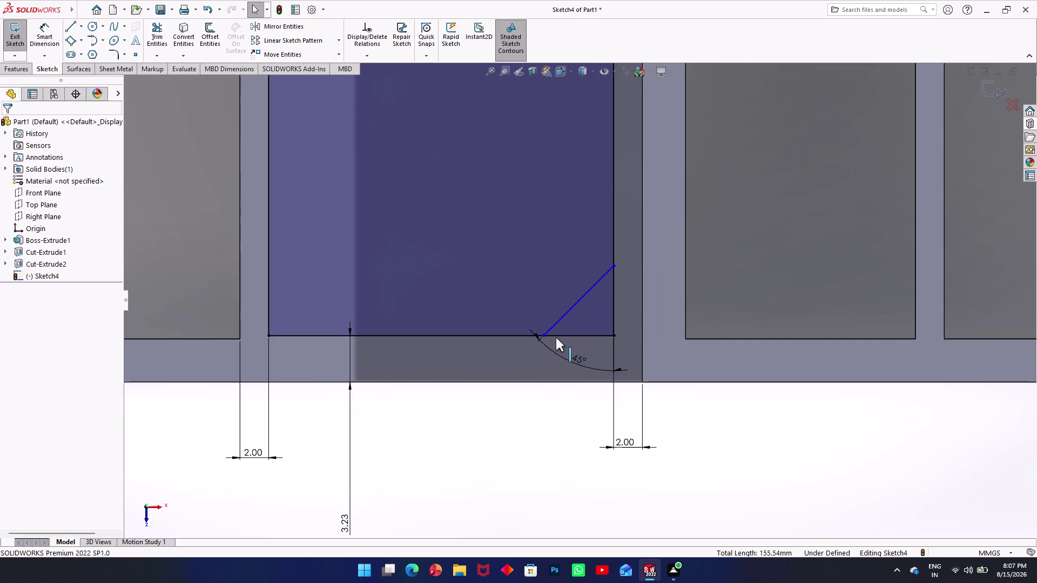
scroll(down, 3)
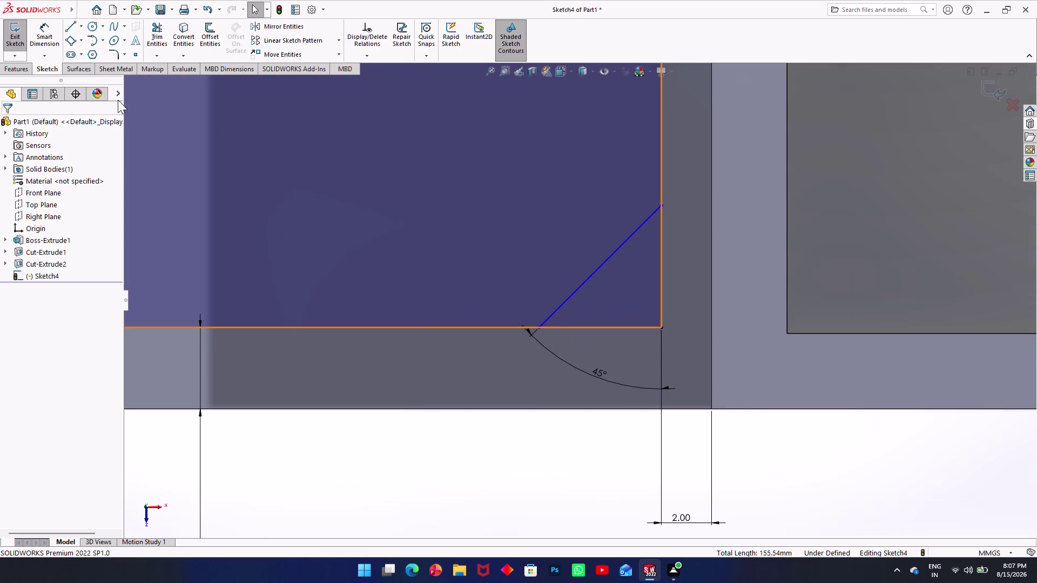
click(40, 38)
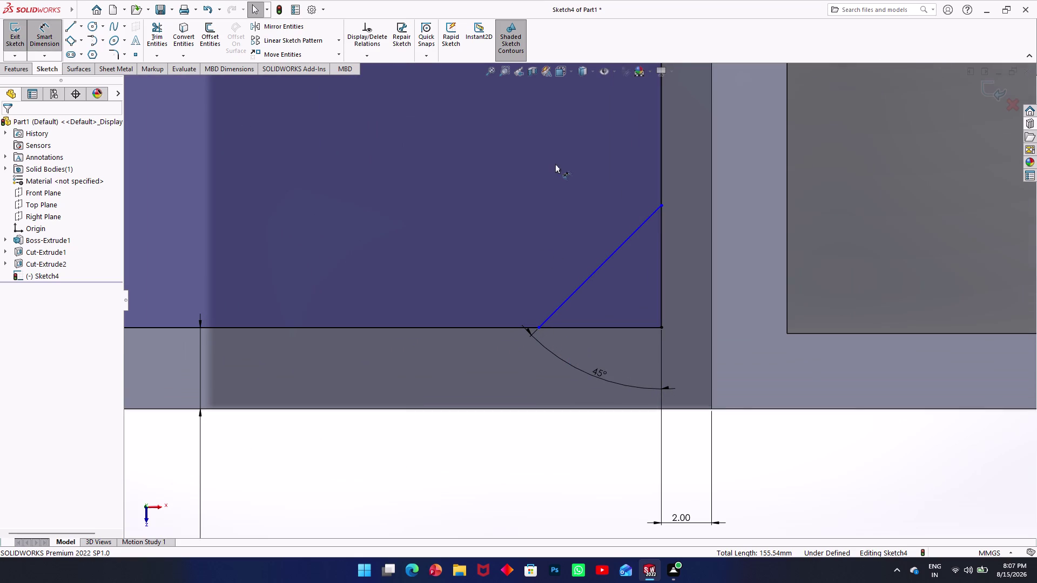
Try dimensioning the chamfer to the bottom-right corner and discard the slanted dimension.
click(647, 222)
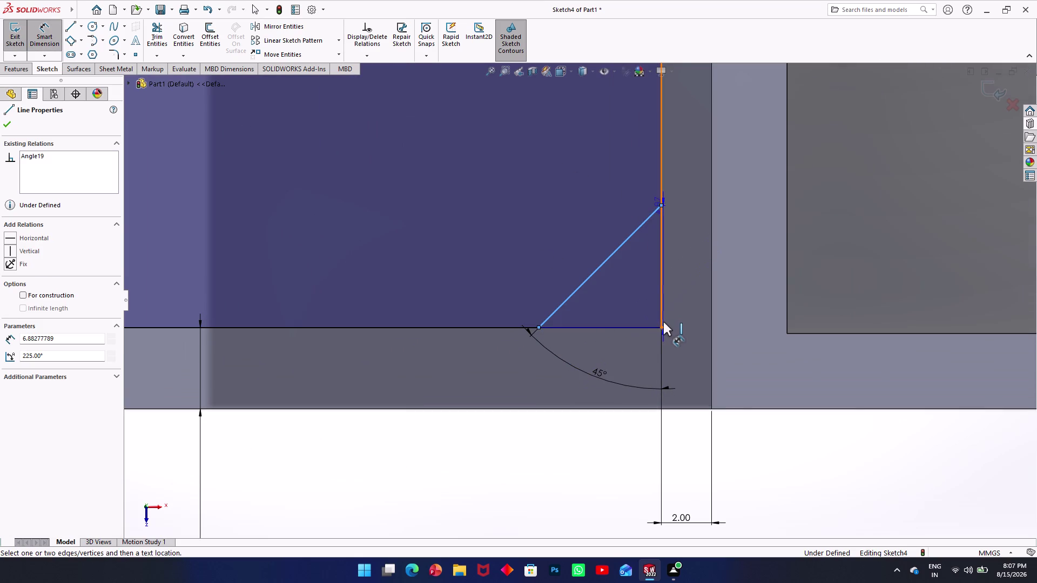
click(662, 327)
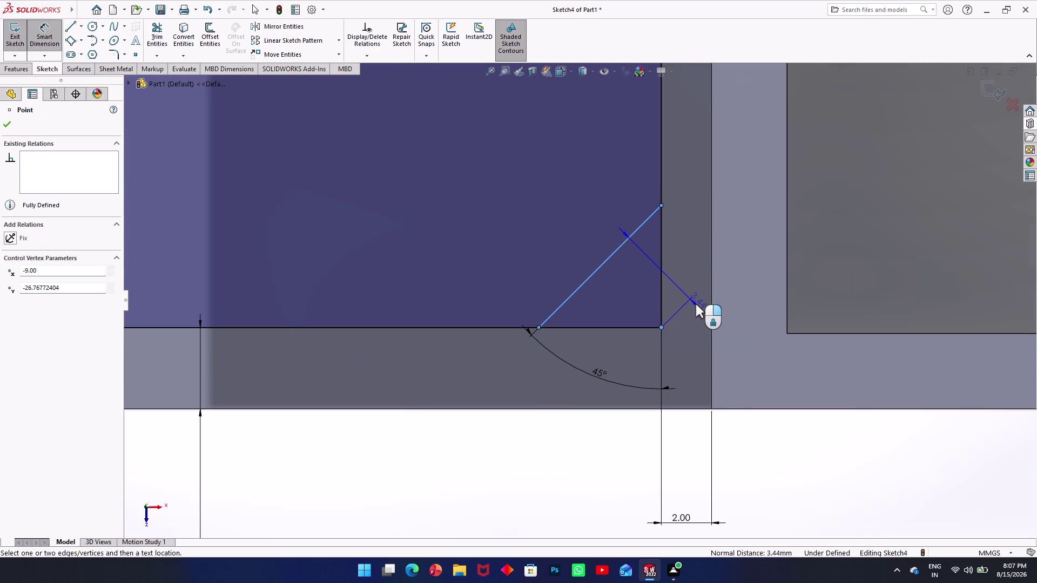
key(Escape)
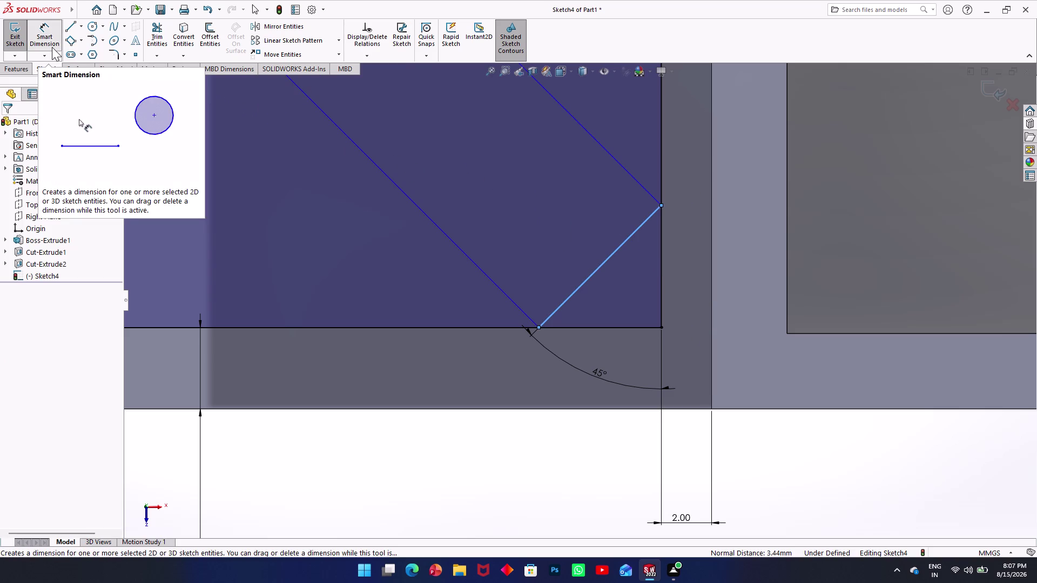
key(Escape)
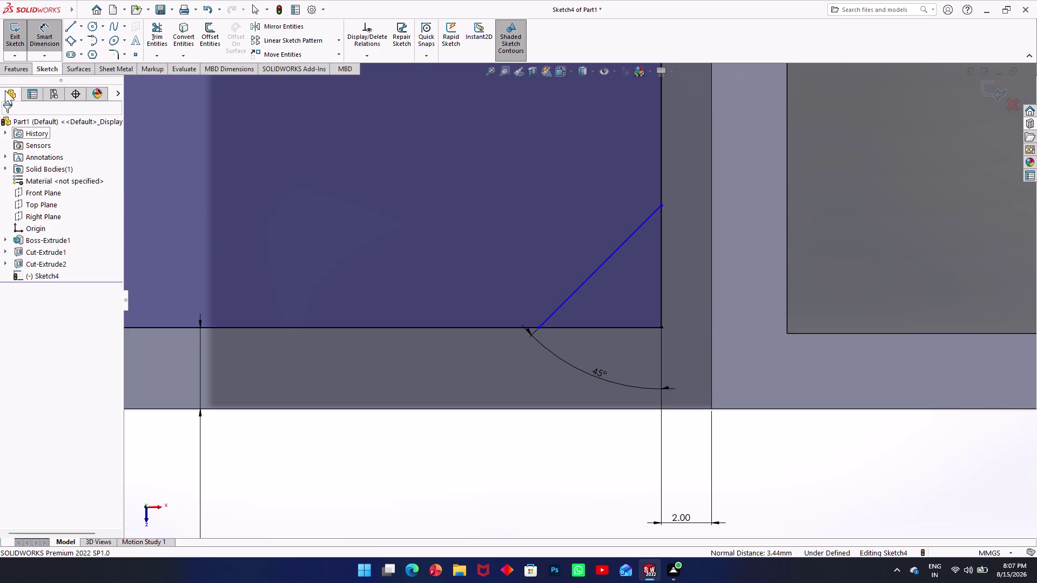
Add a 3.00 mm vertical dimension from the chamfer's top endpoint to the bottom corner.
click(56, 34)
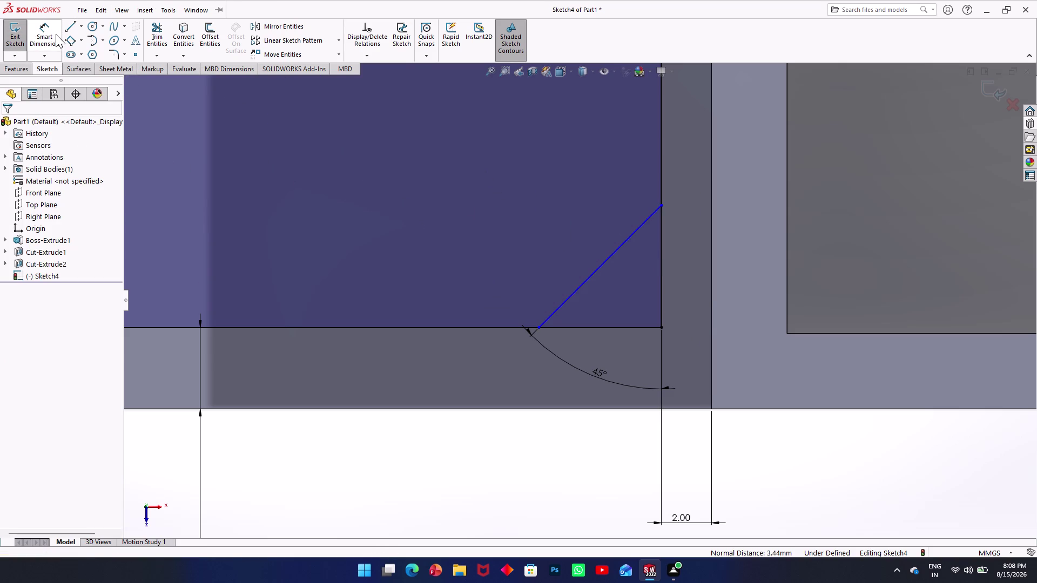
click(56, 34)
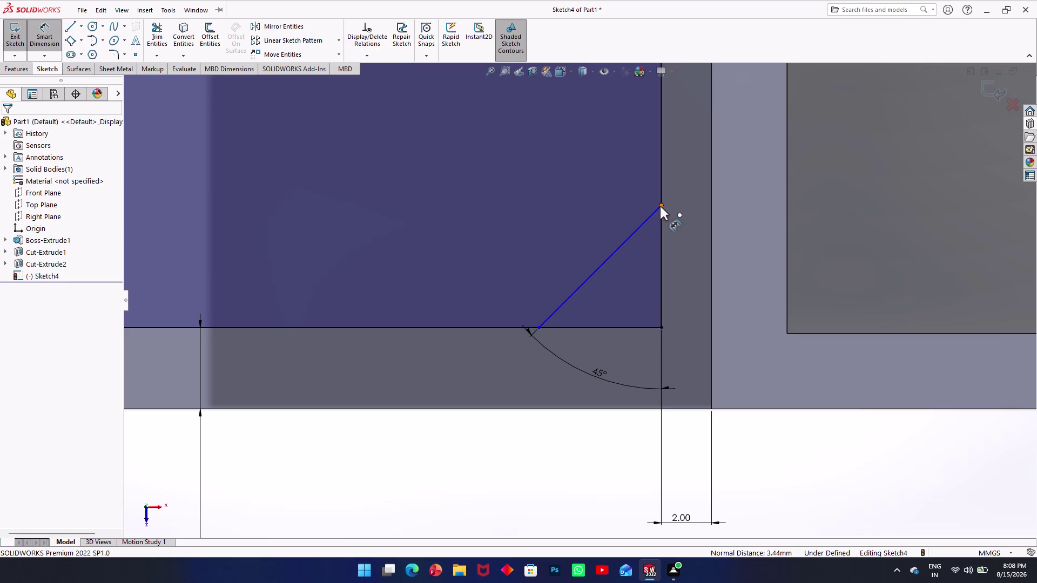
click(660, 205)
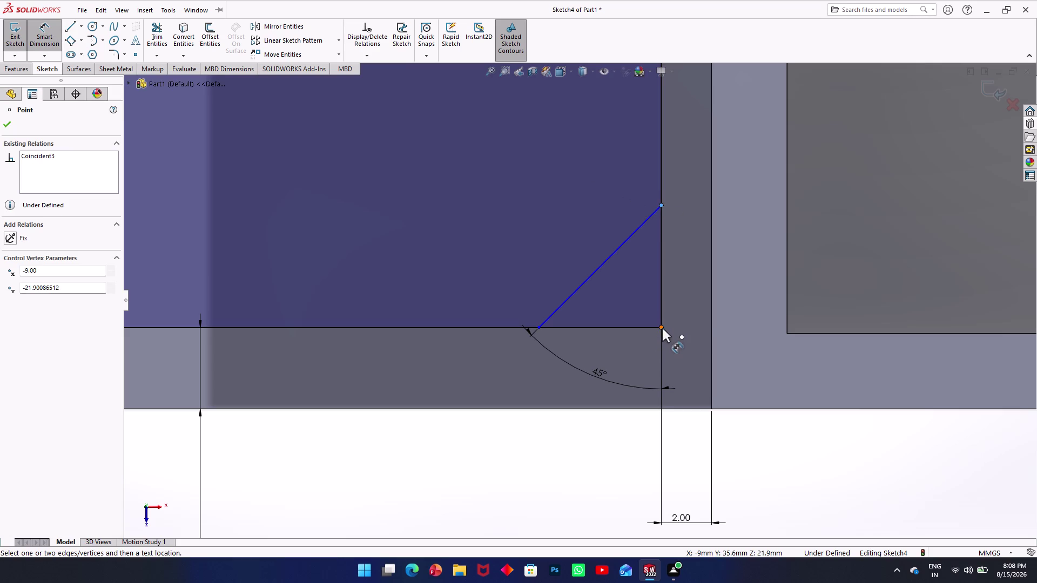
click(662, 328)
click(692, 282)
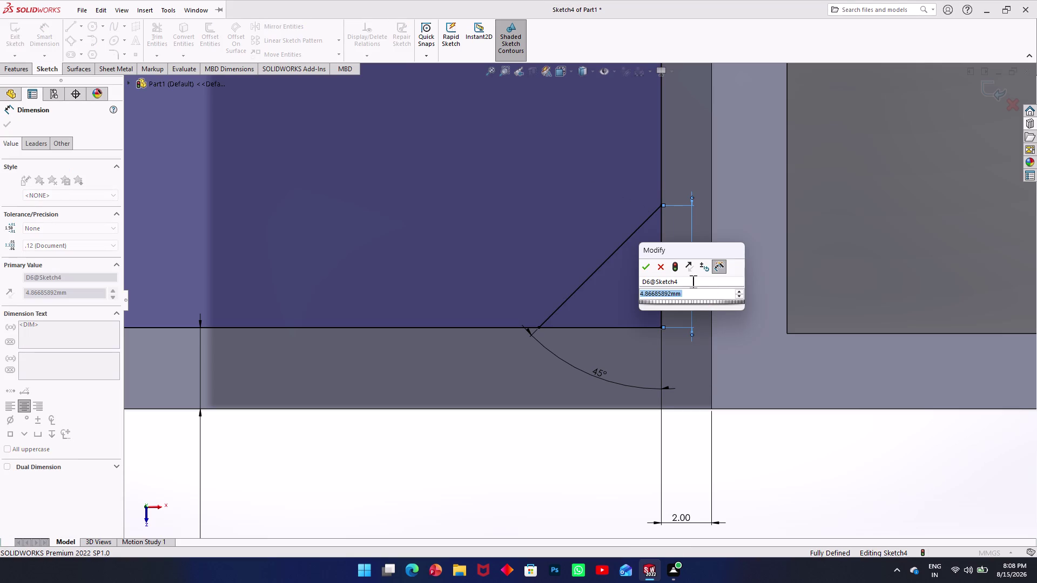
key(3)
key(Return)
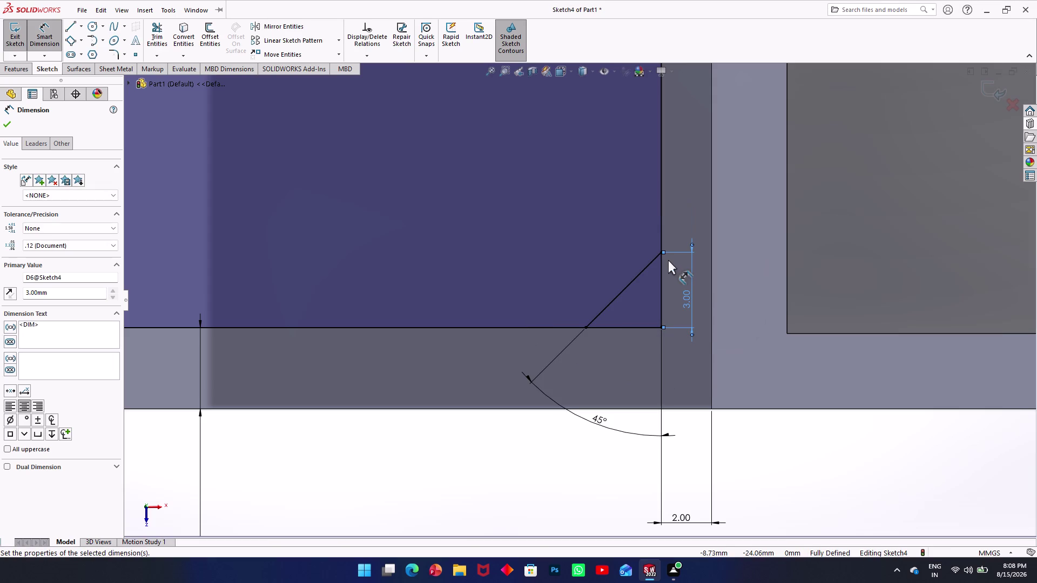
scroll(up, 3)
scroll(down, 3)
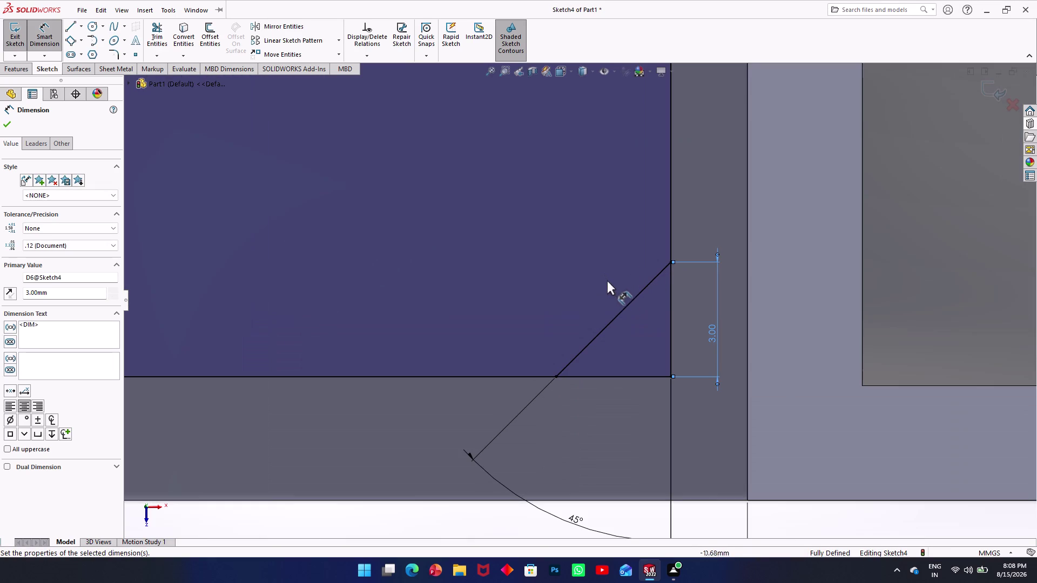
key(Escape)
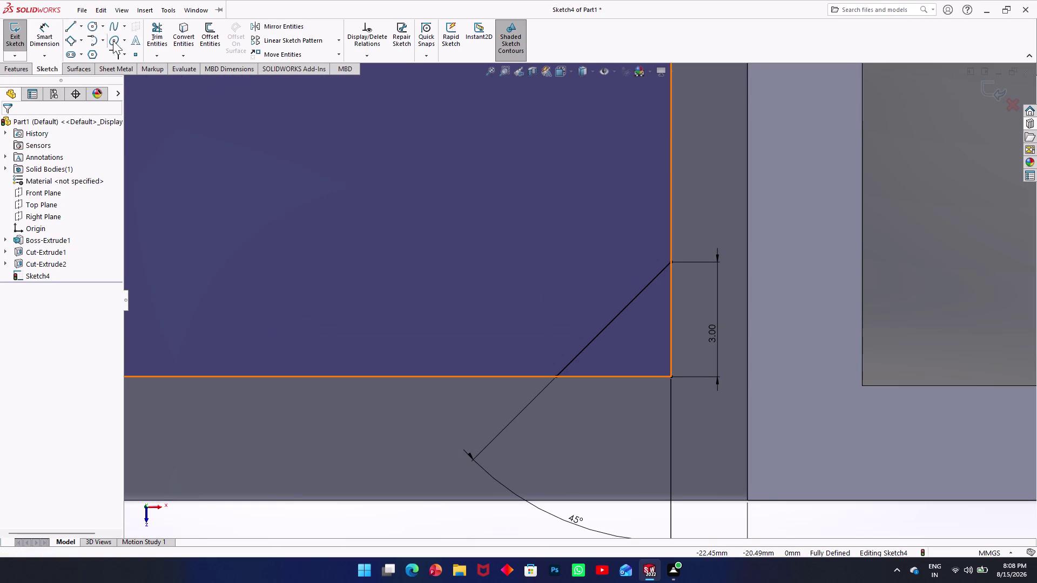